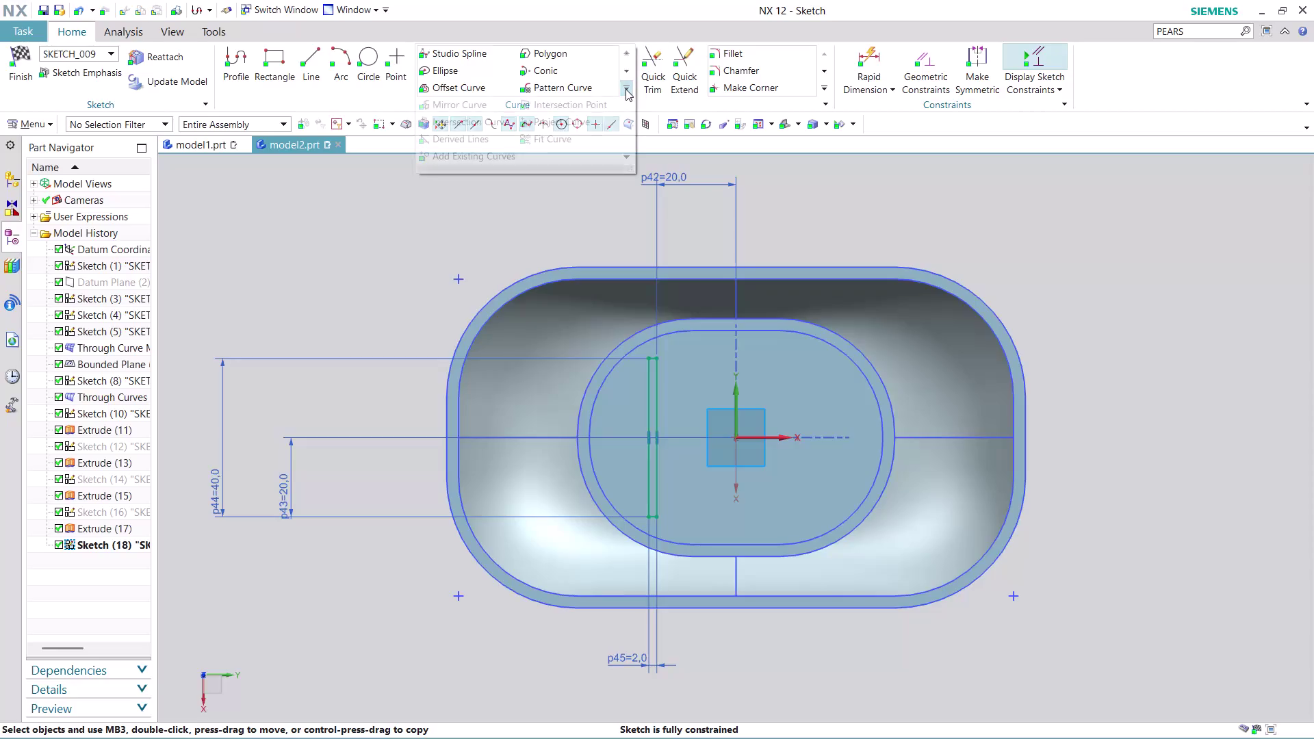
Start a curve pattern with the Linear layout.
click(560, 84)
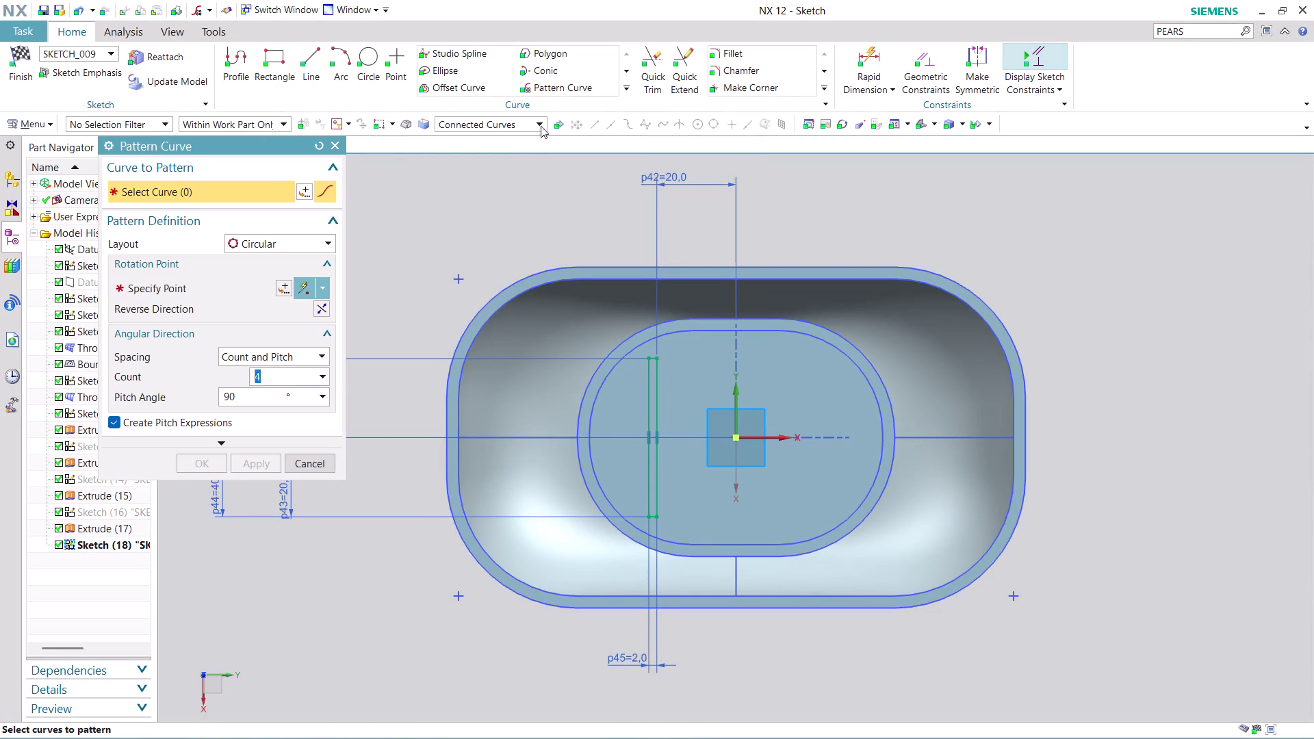
click(328, 241)
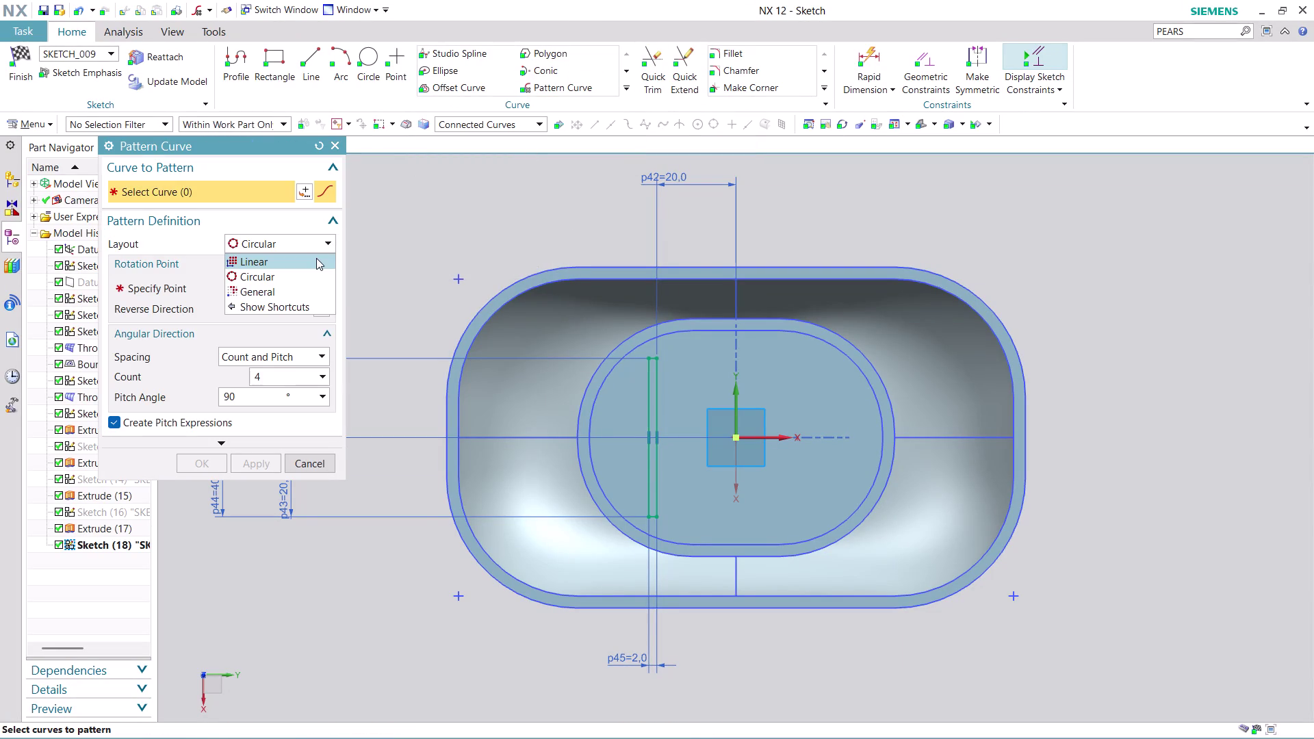
click(316, 259)
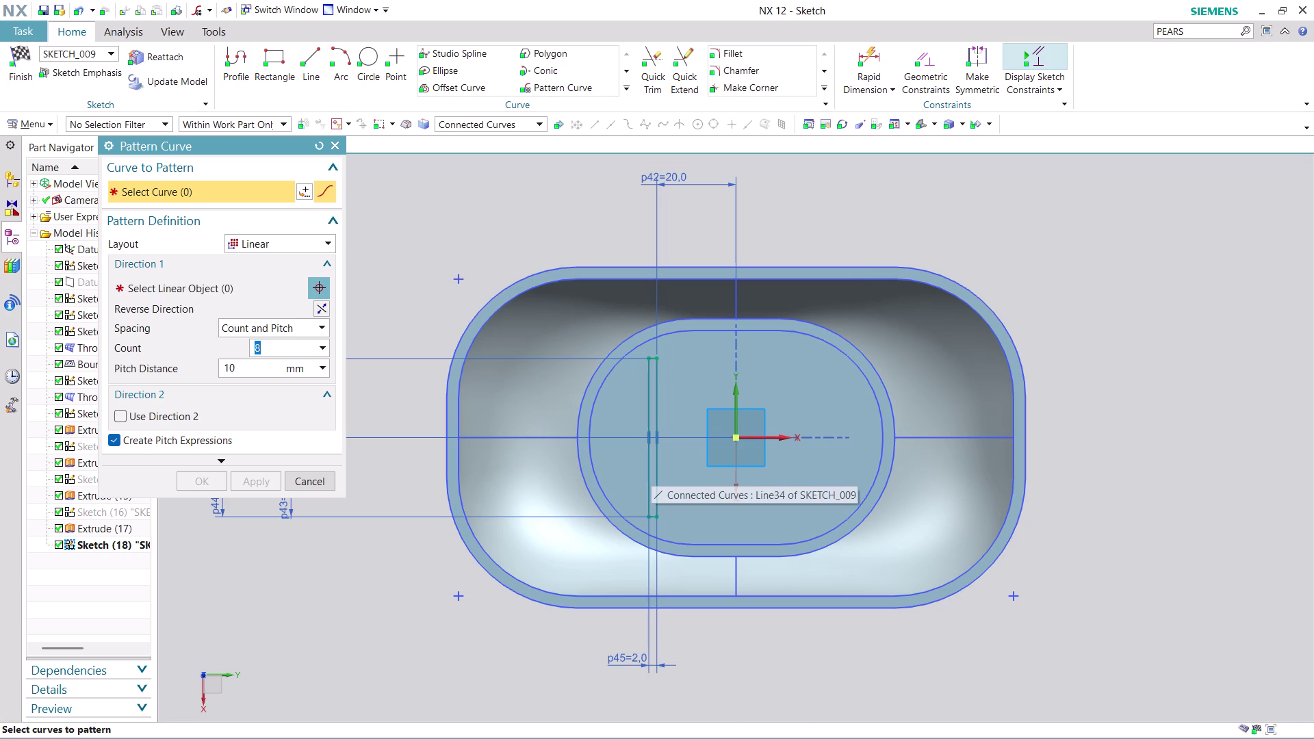
scroll(up, 3)
scroll(up, 3)
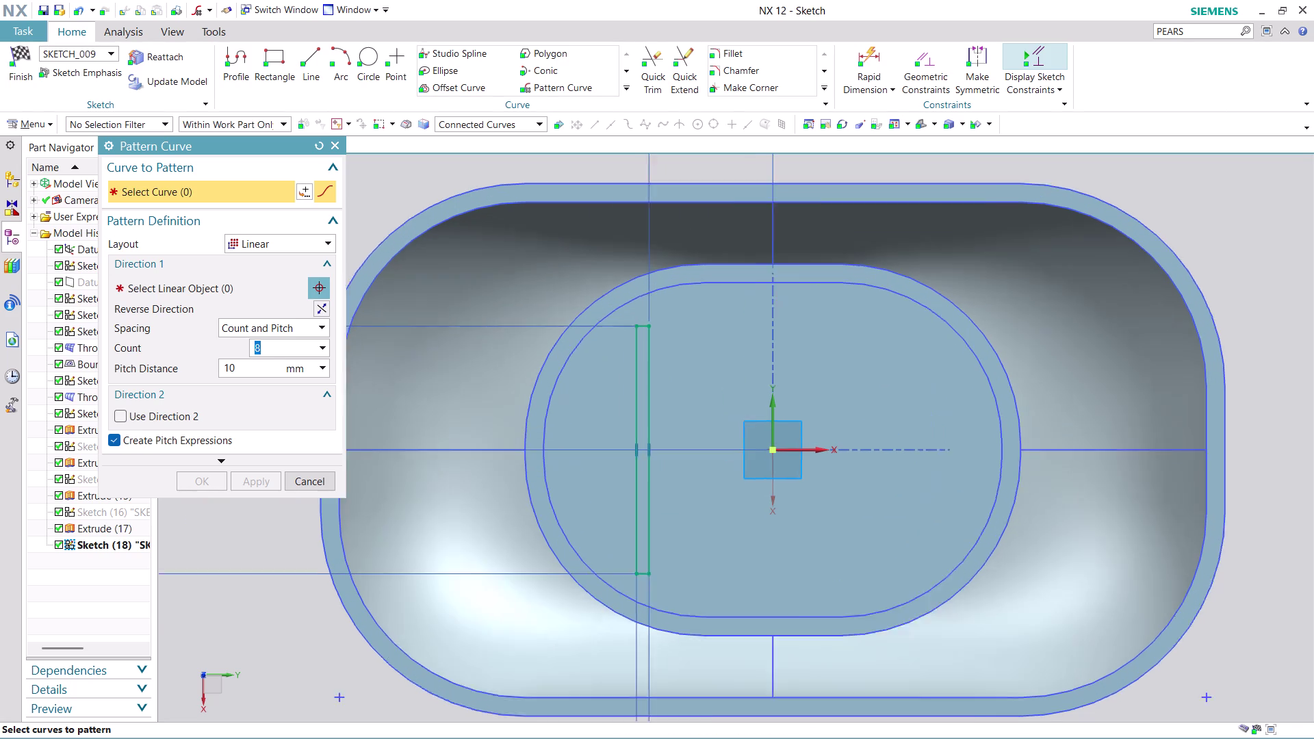
scroll(up, 3)
Select the slot outline and set count 4 with a 5 mm pitch distance.
click(621, 412)
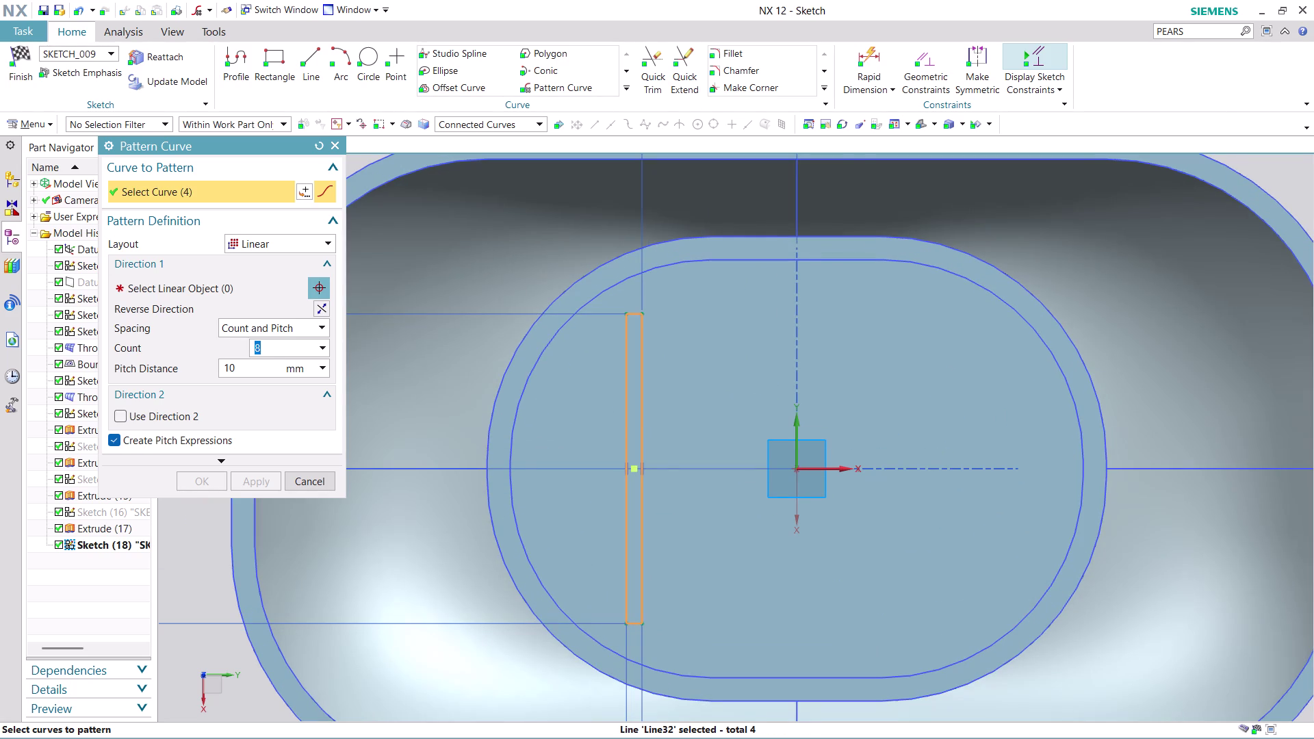
scroll(down, 3)
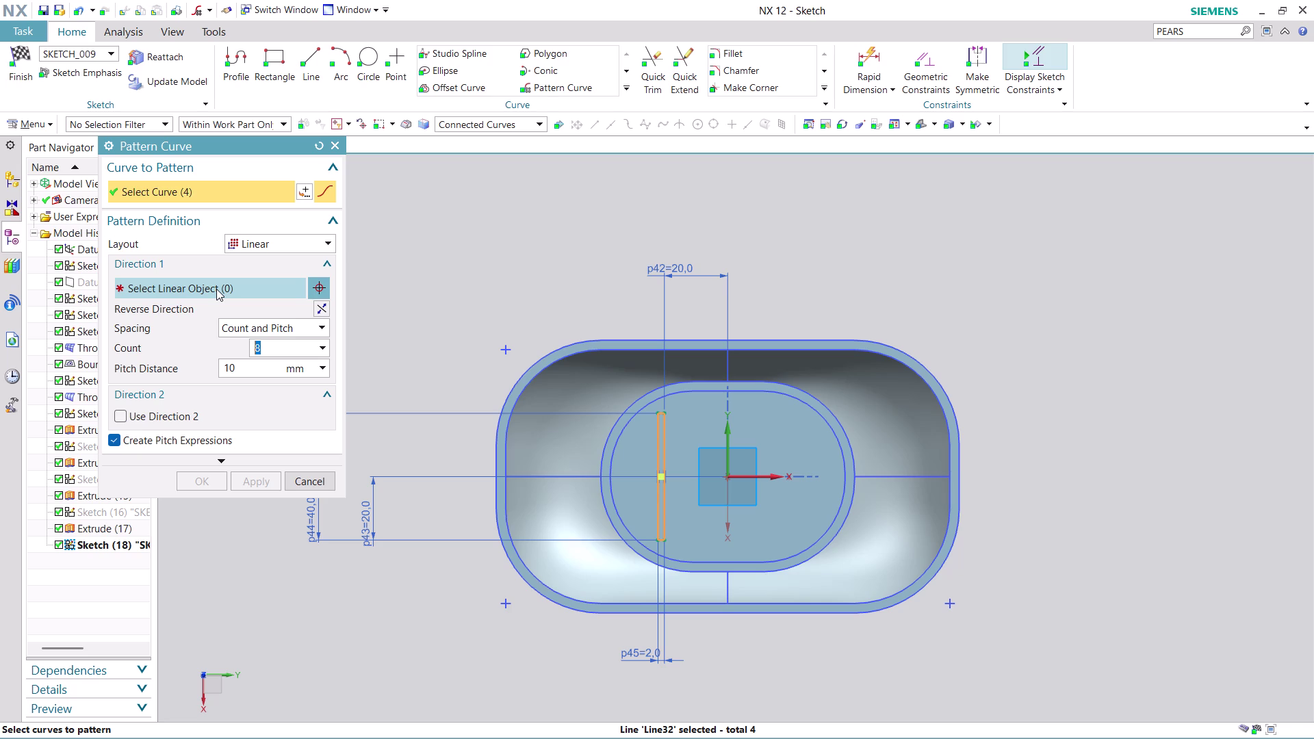
key(4)
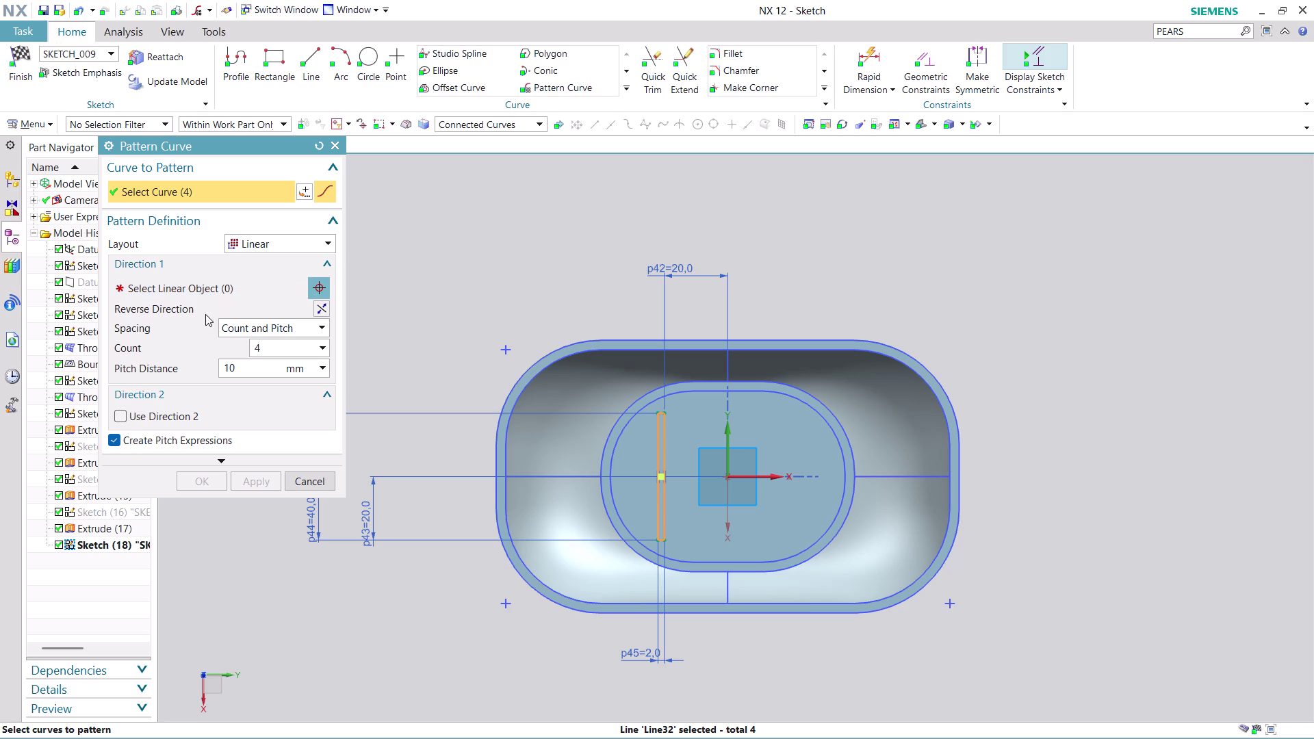
double_click(239, 369)
key(5)
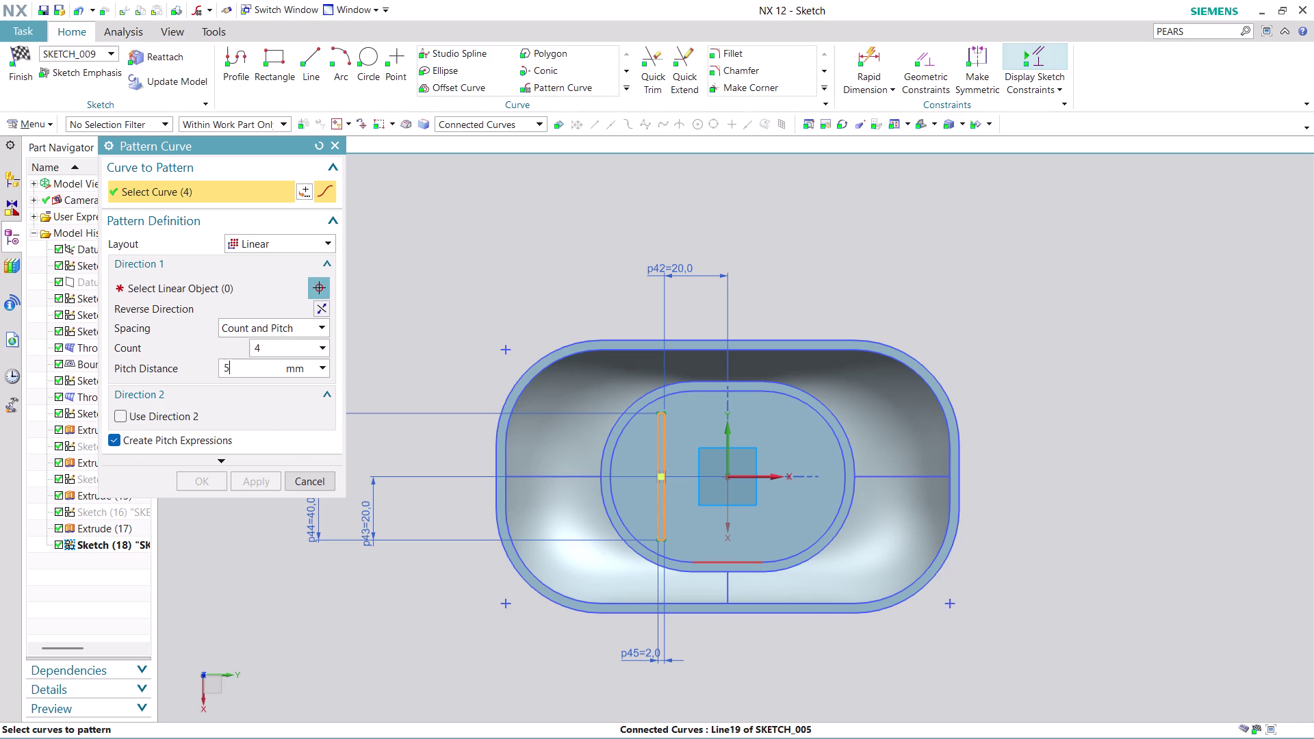
click(245, 290)
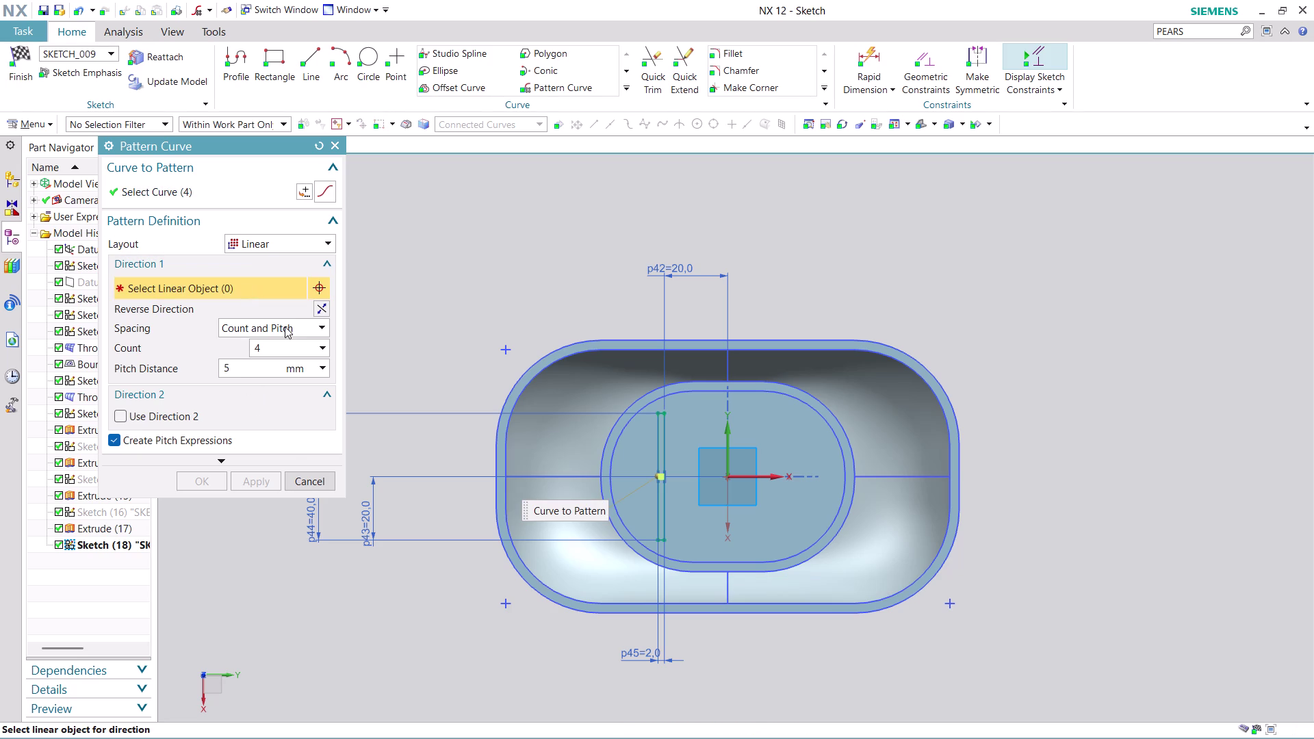
Set the reversed bottom edge as direction, with 5 copies at 10 mm pitch.
click(718, 603)
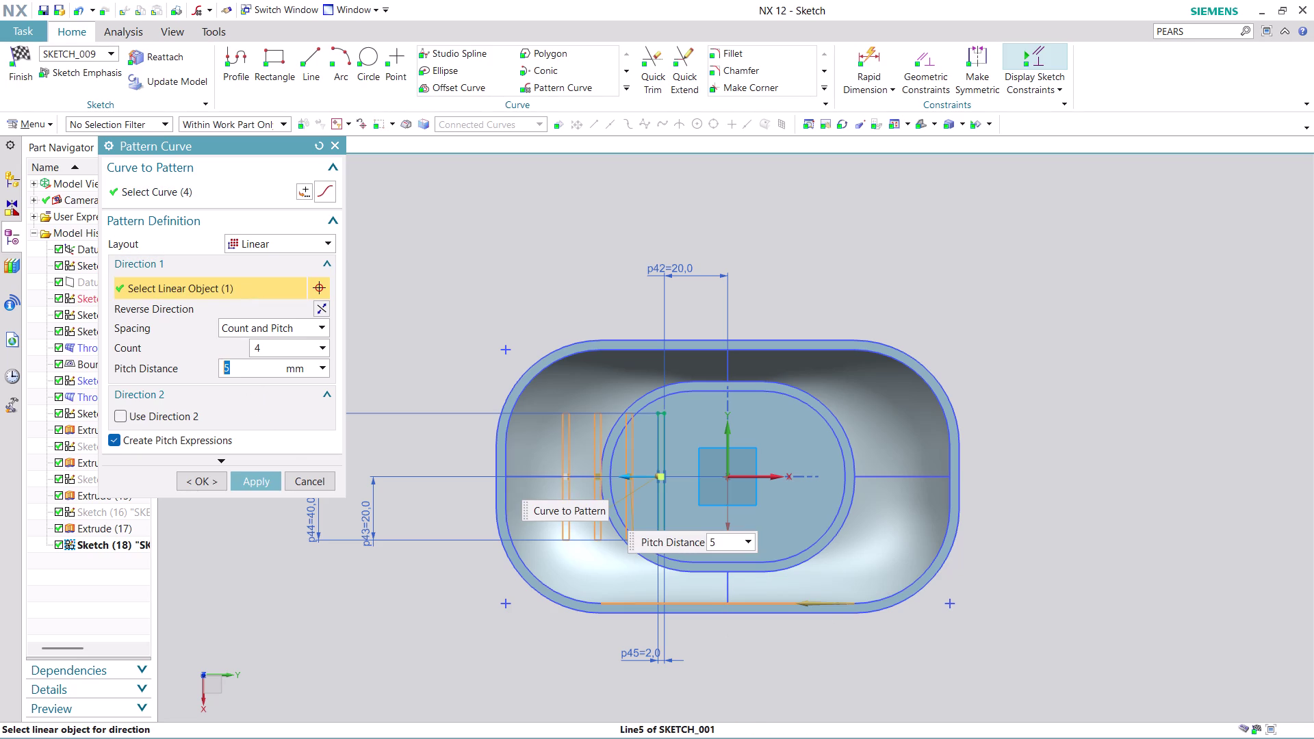
click(324, 308)
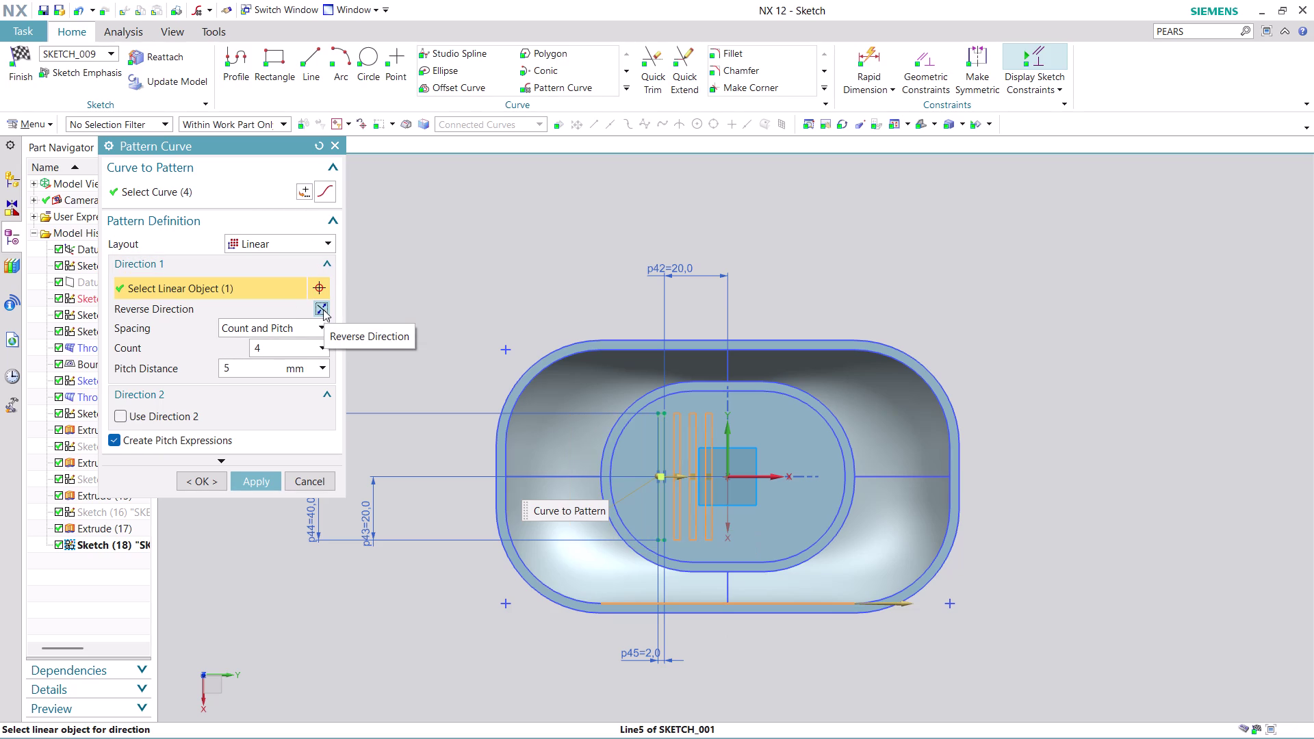
double_click(289, 347)
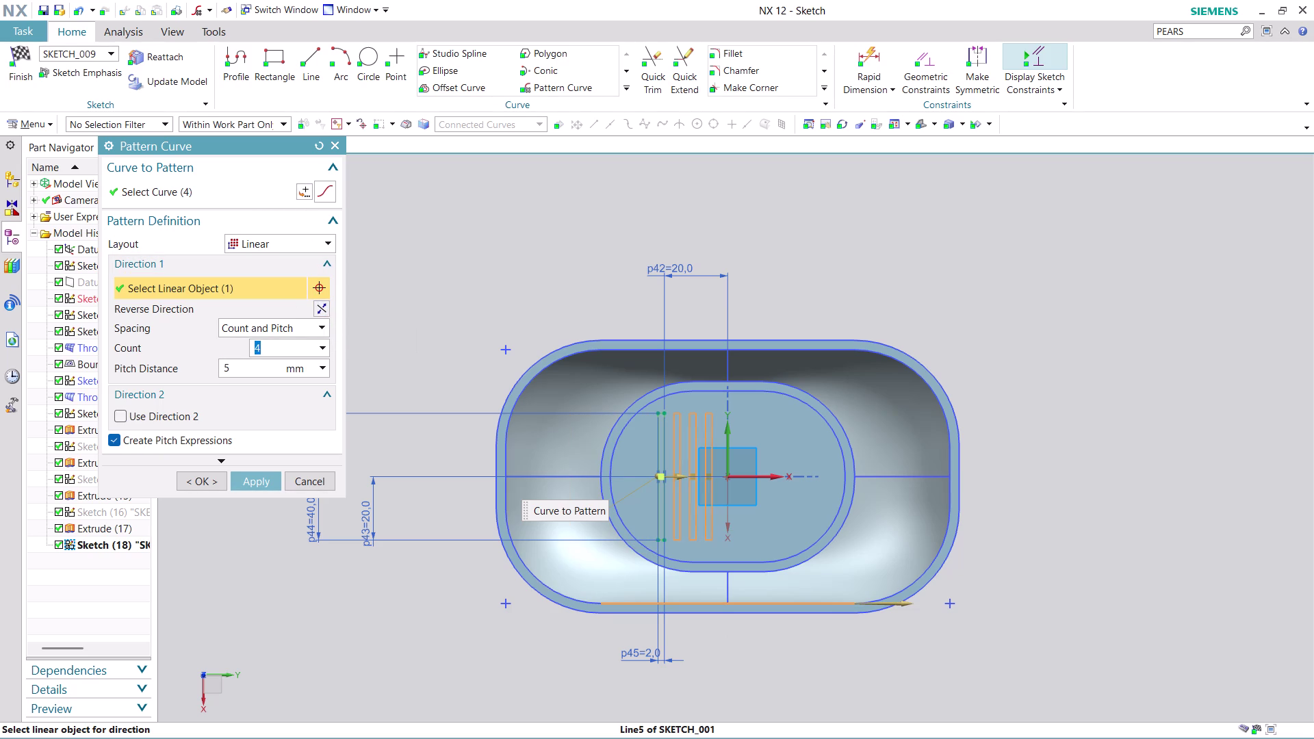
key(5)
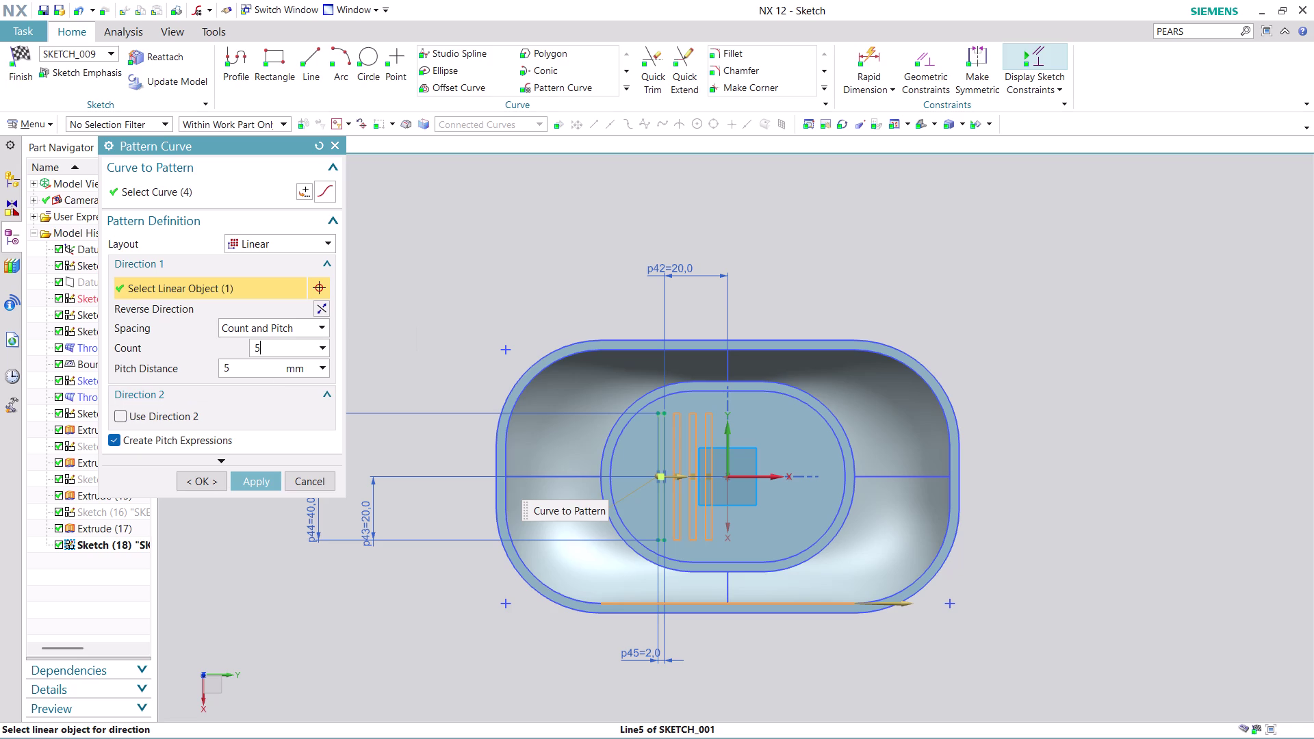
double_click(261, 366)
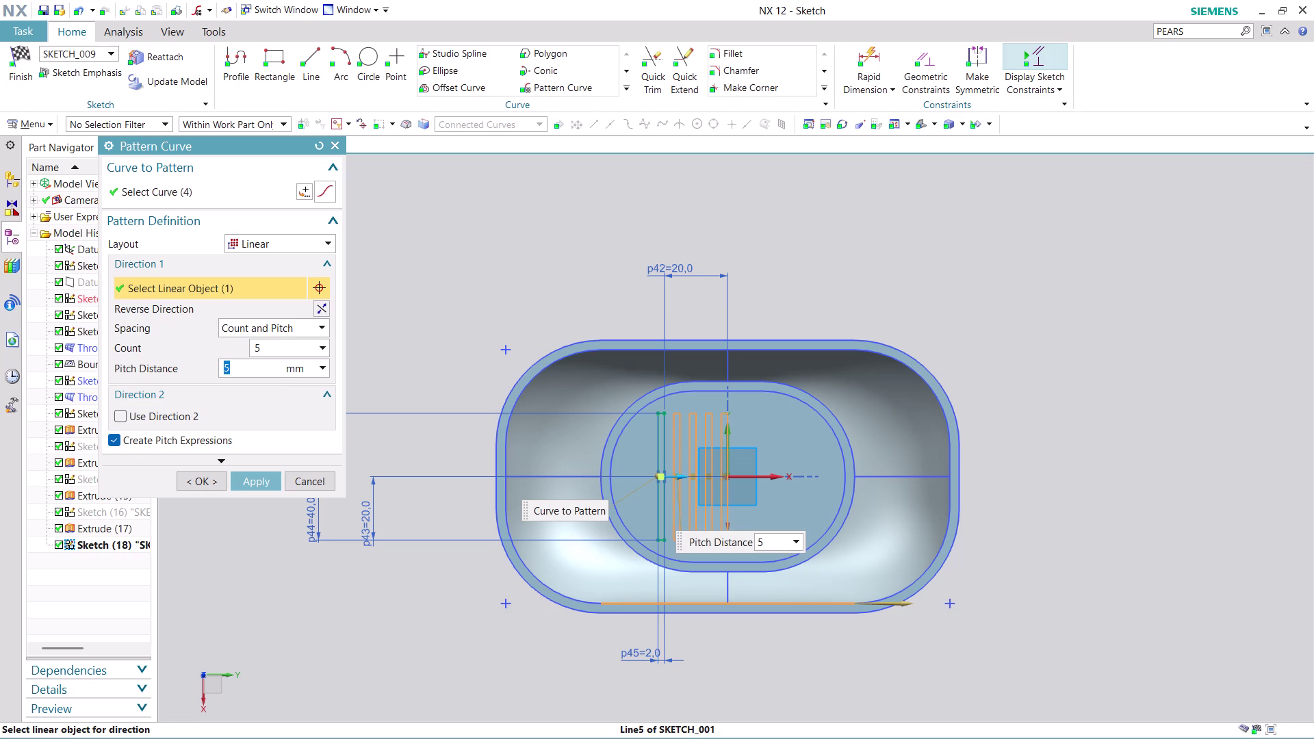
text(10)
click(412, 356)
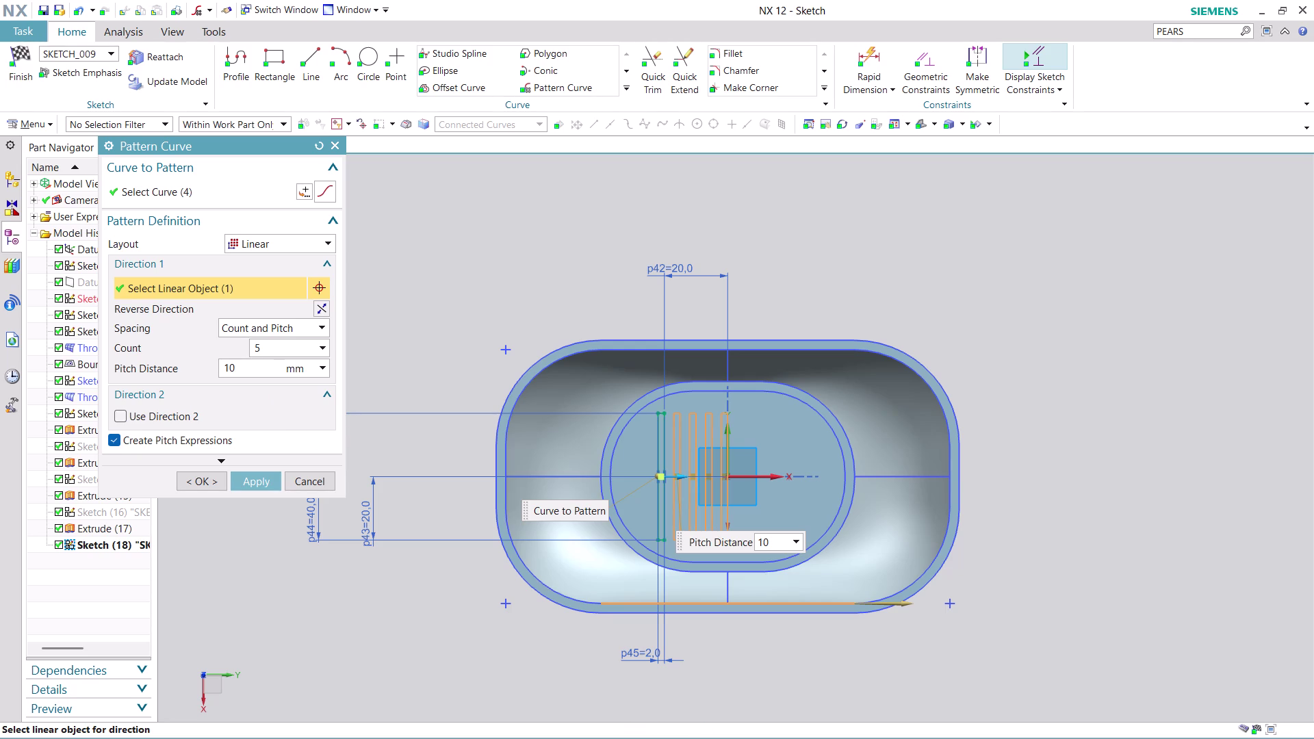
Clear the direction line and change the pitch distance to 15 mm.
click(441, 338)
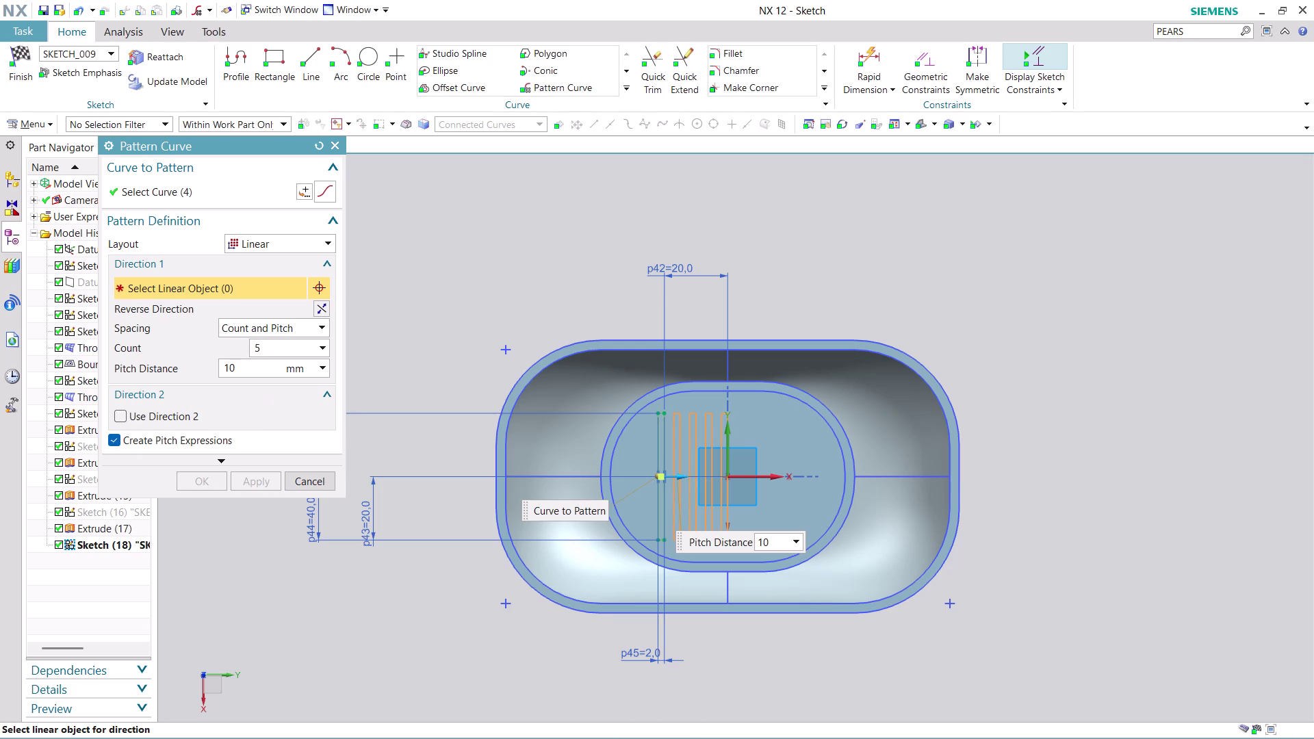
scroll(up, 3)
scroll(up, 3)
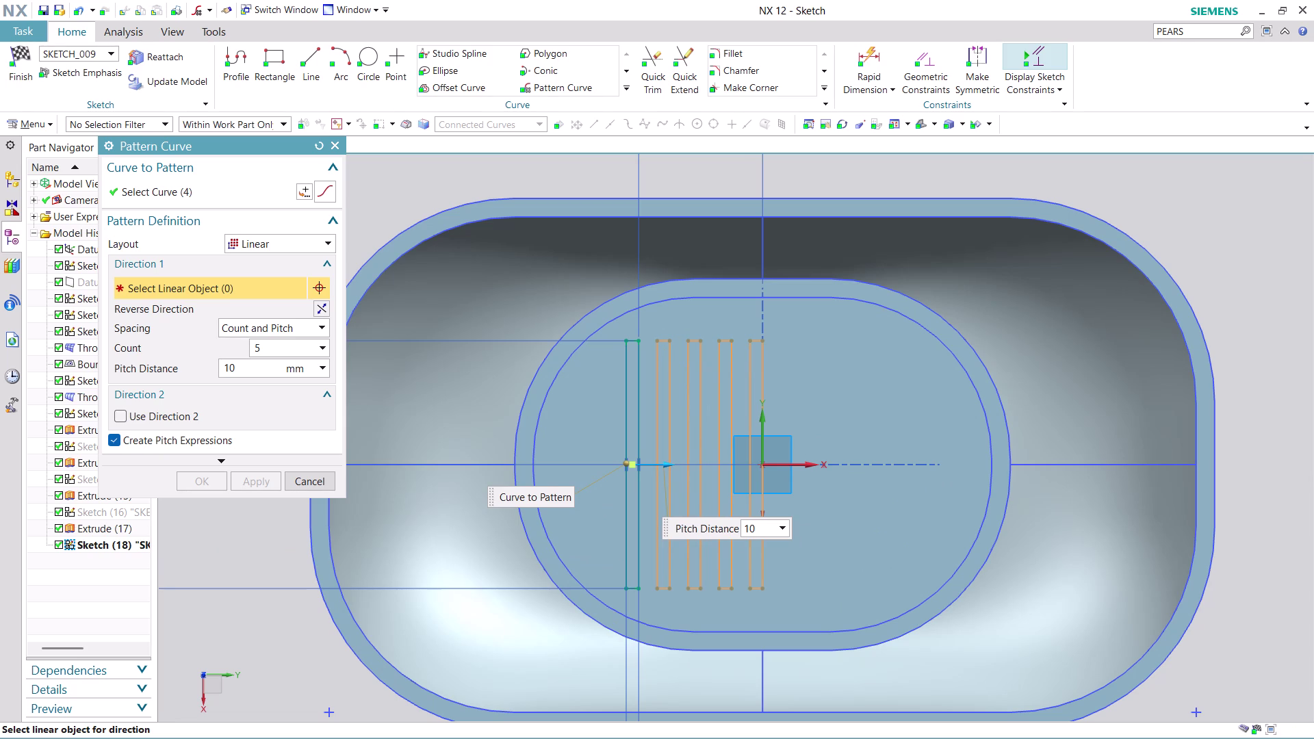
double_click(246, 365)
text(1)
text(5)
click(390, 209)
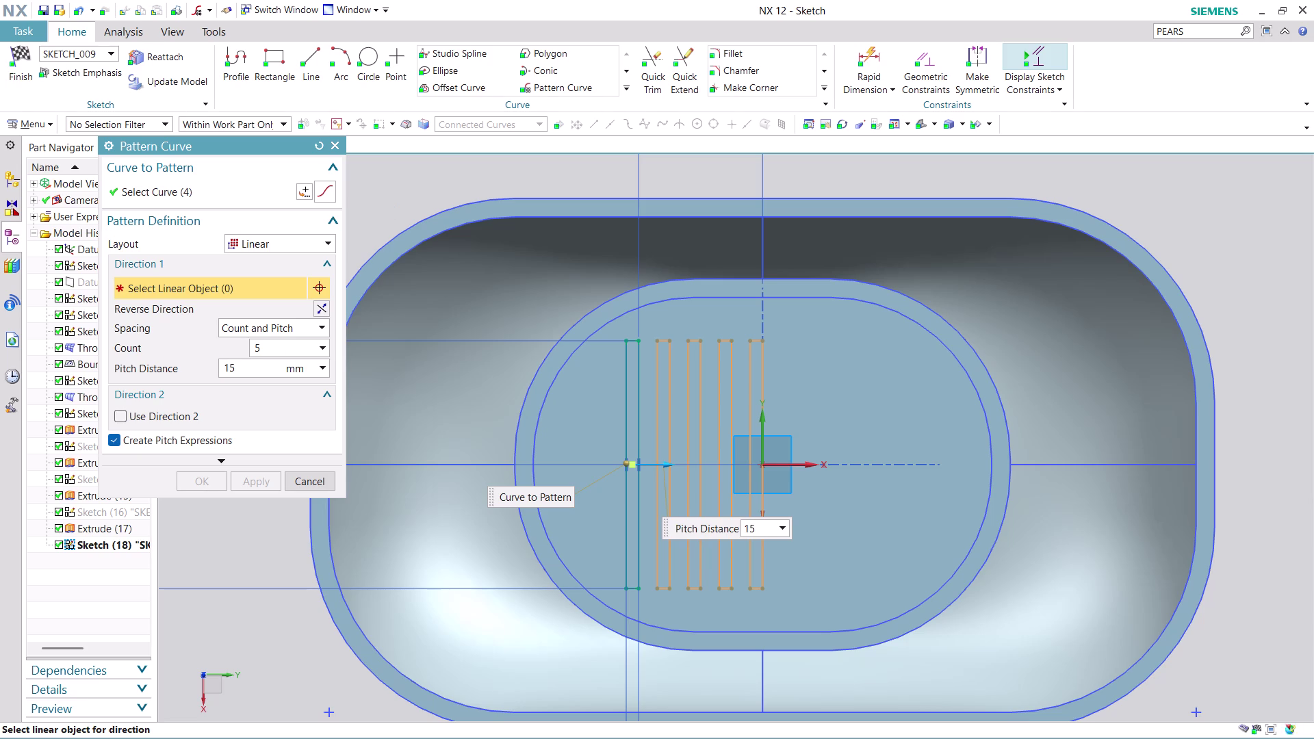
click(390, 208)
click(391, 208)
scroll(down, 3)
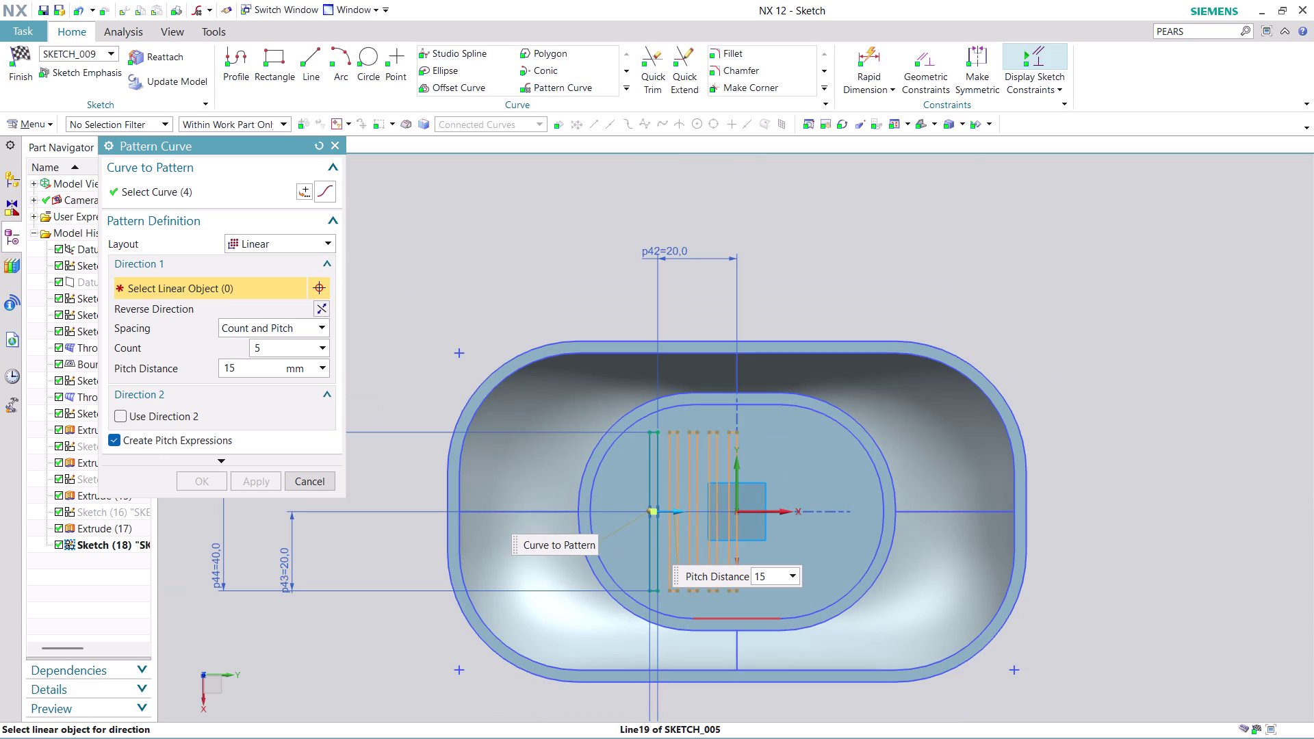
click(721, 618)
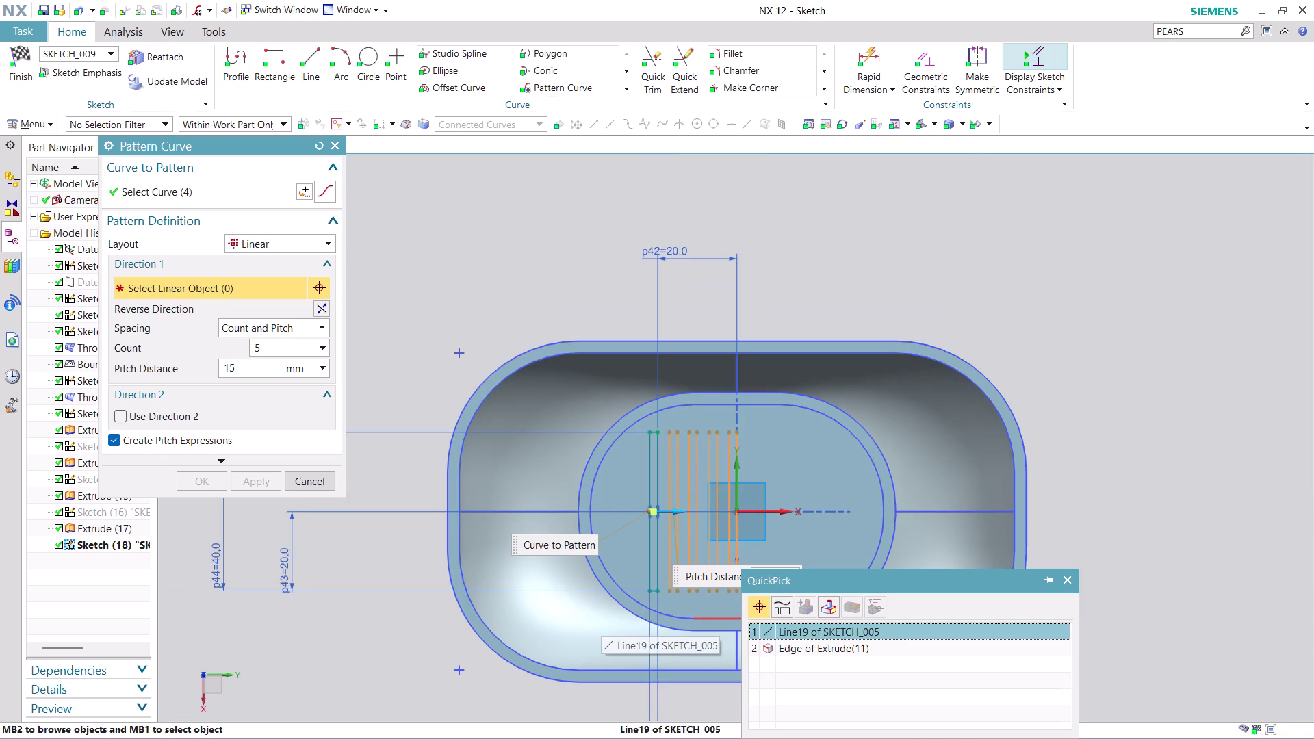
Apply the pattern along reversed Line19 with a 10 mm pitch distance.
click(804, 629)
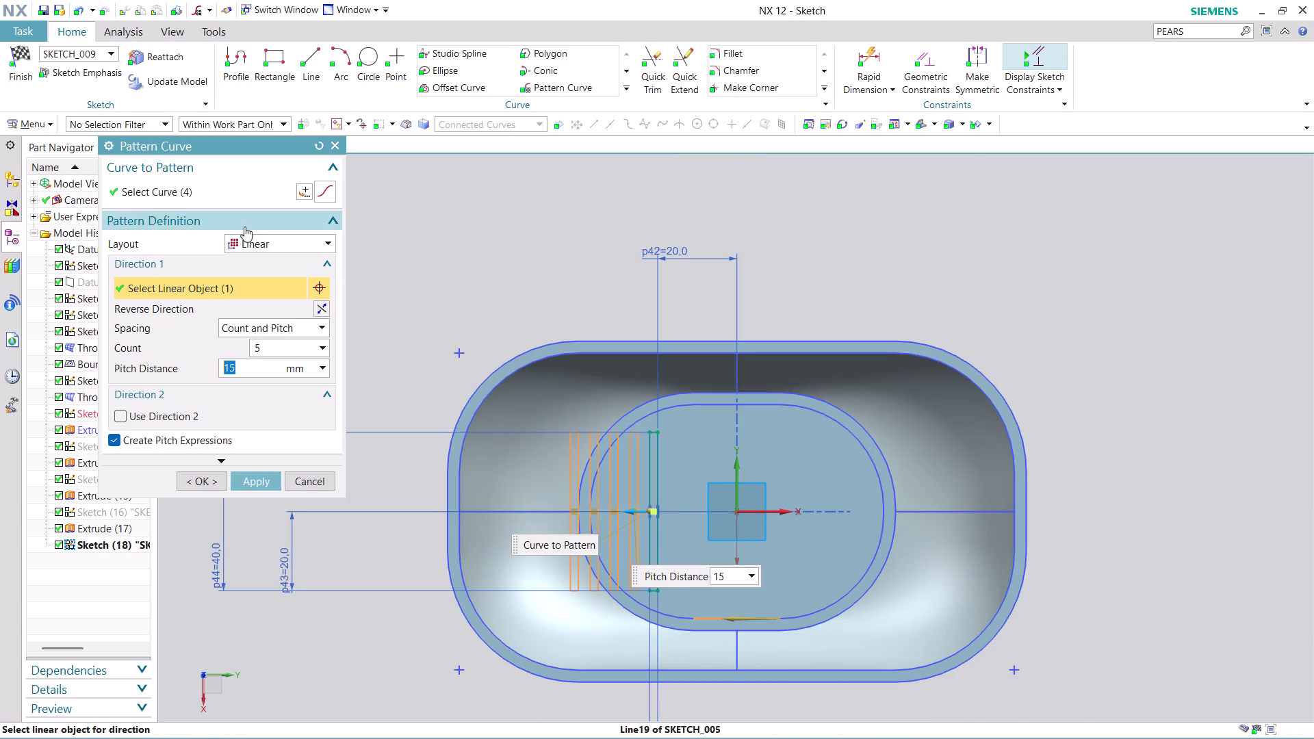
click(320, 303)
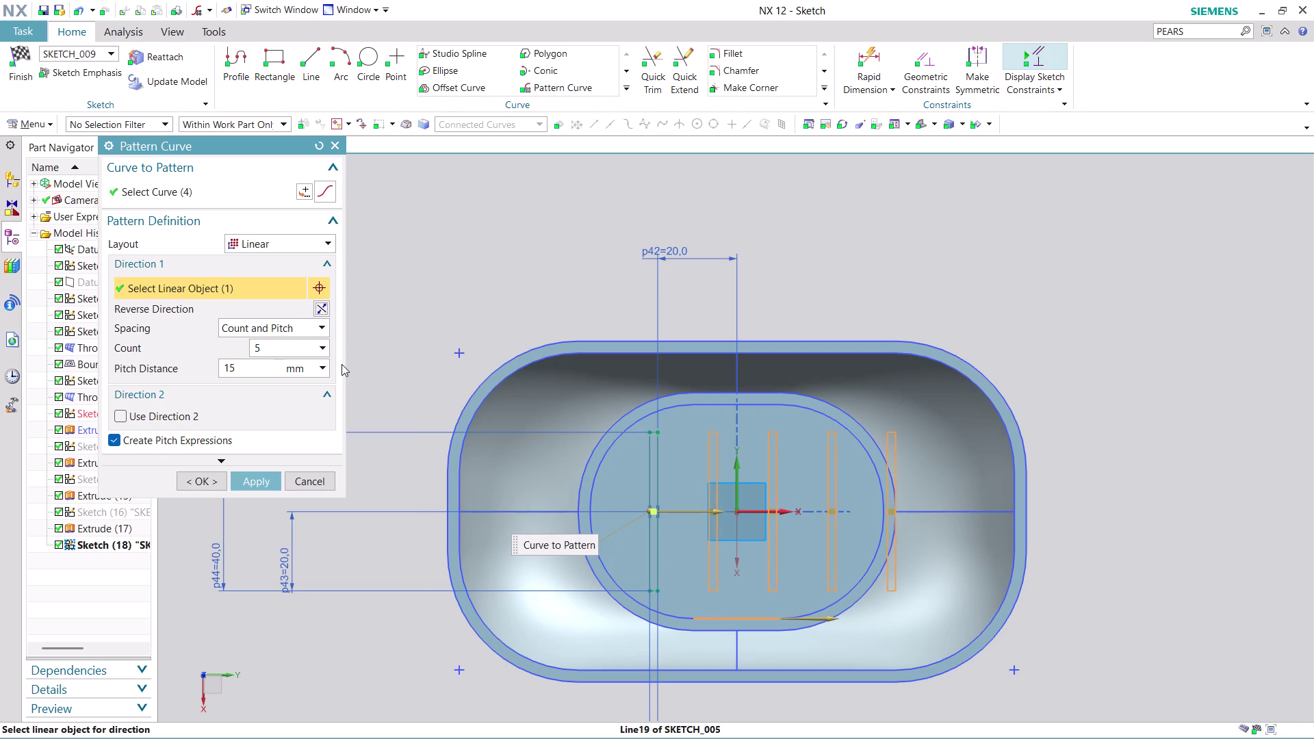
double_click(253, 367)
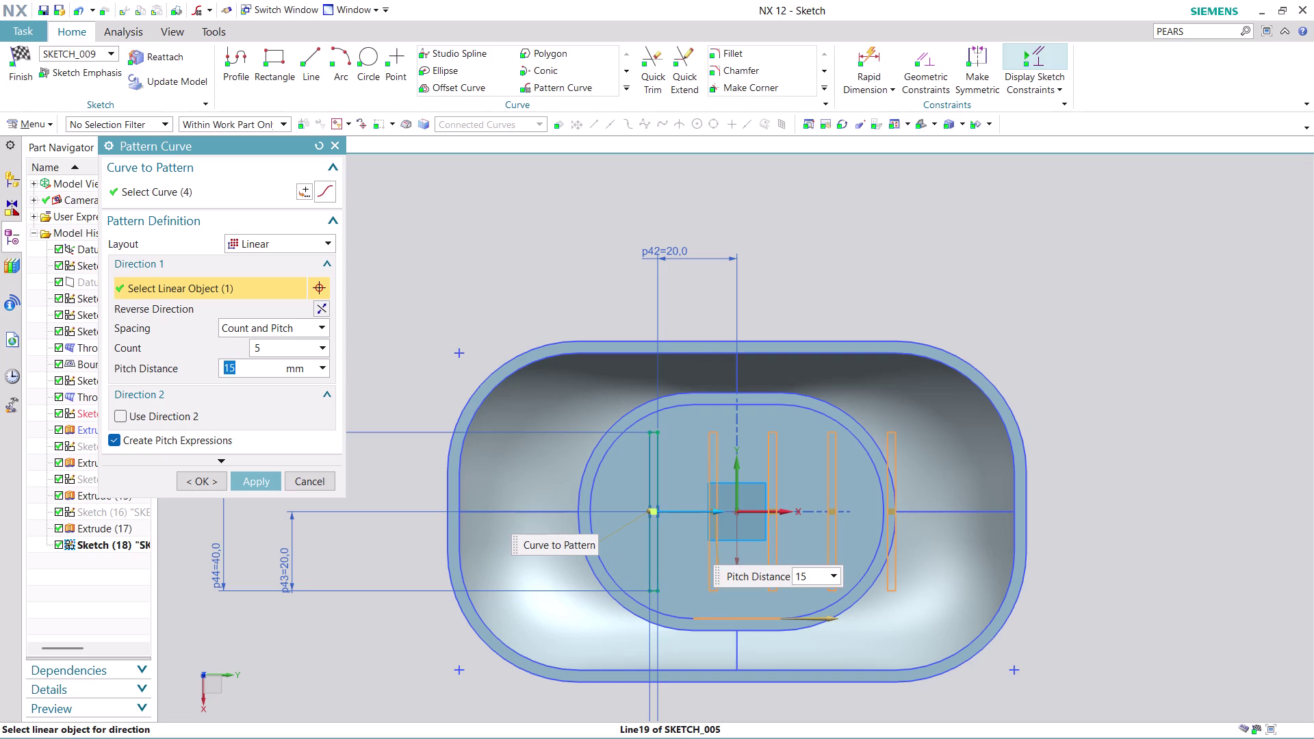
text(10)
click(261, 473)
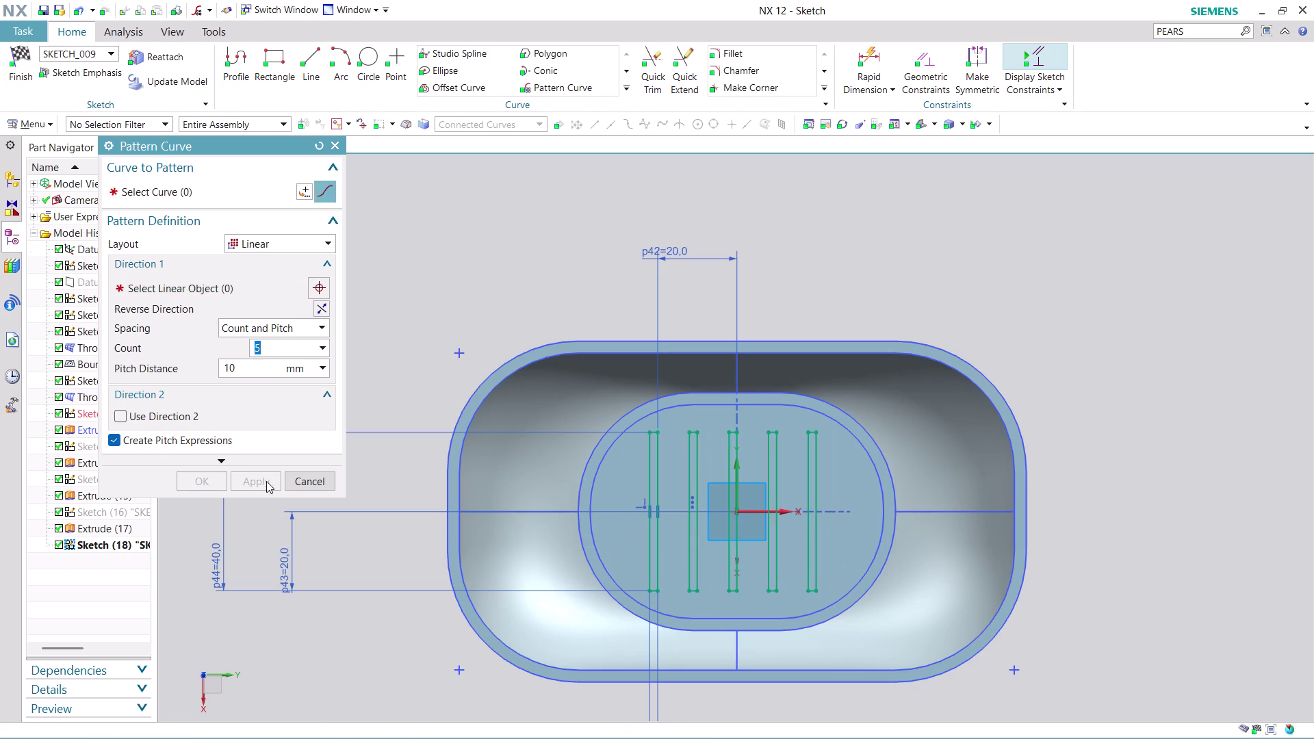
Close the Pattern Curve dialog and finish the sketch.
scroll(down, 3)
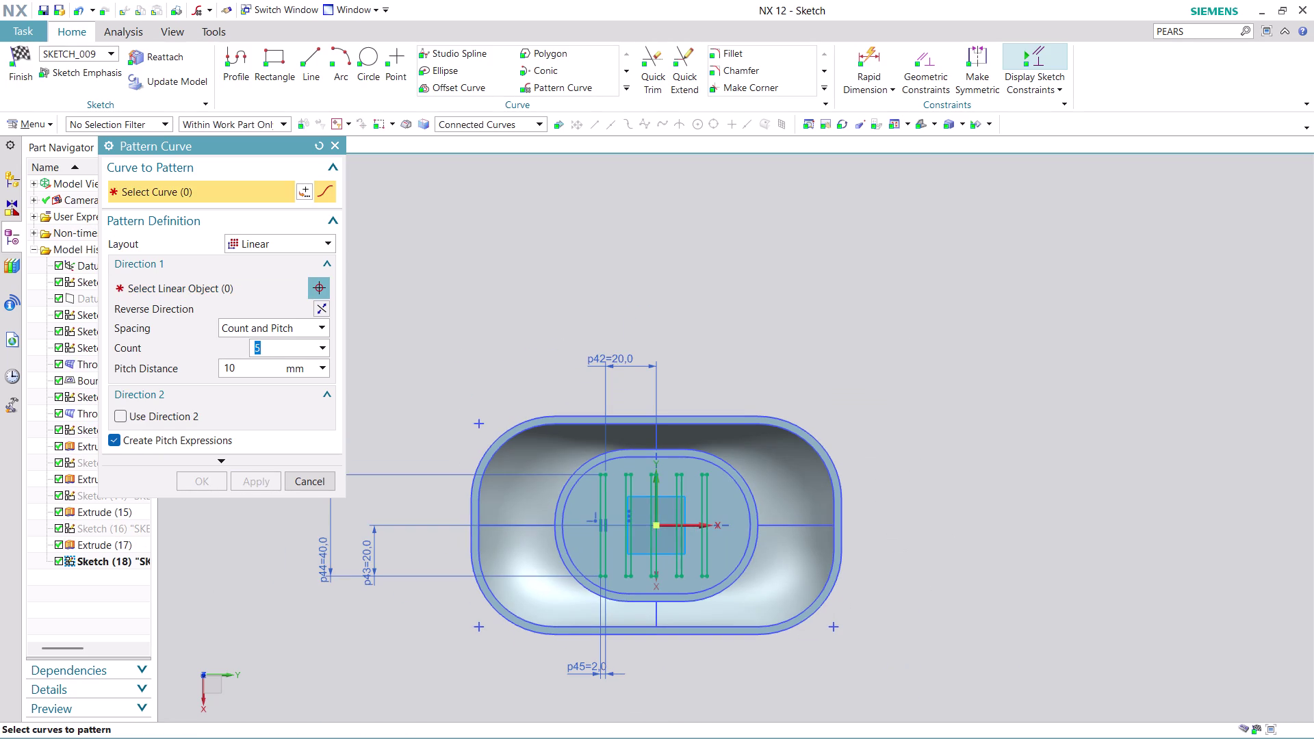
scroll(down, 3)
scroll(up, 3)
click(315, 479)
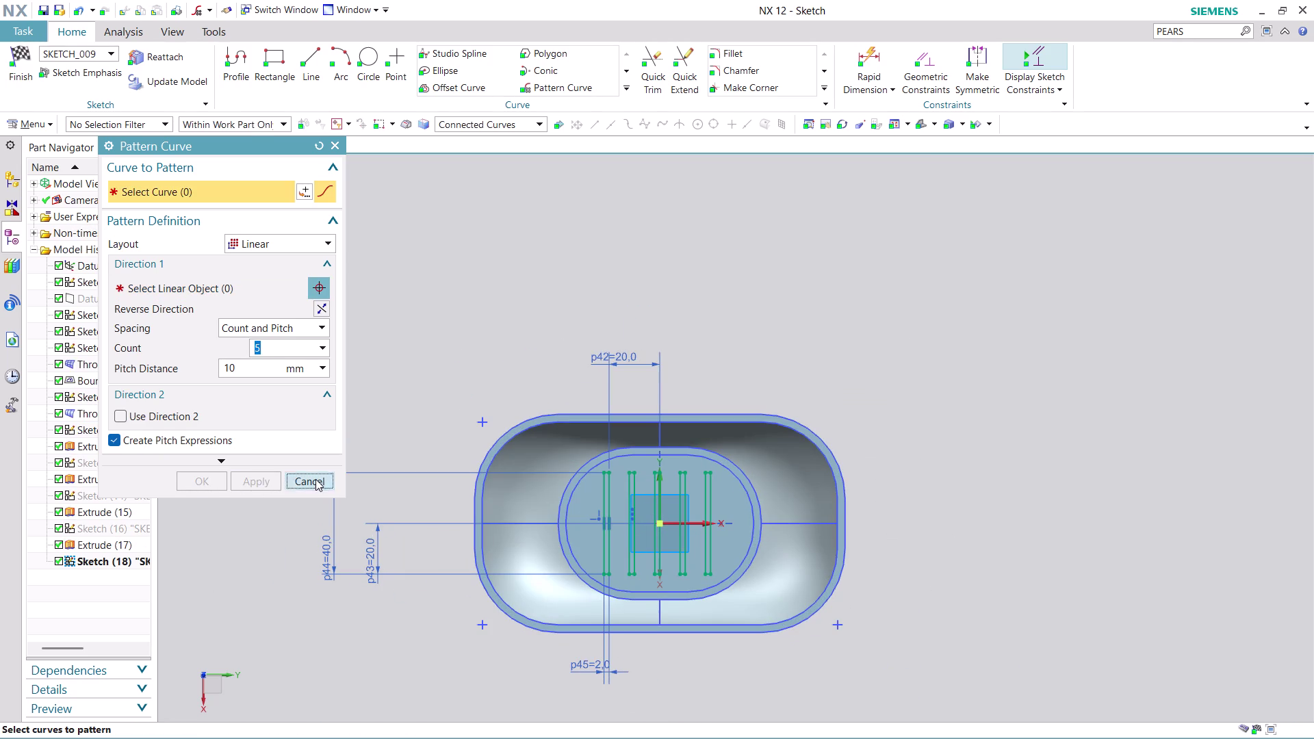
click(10, 76)
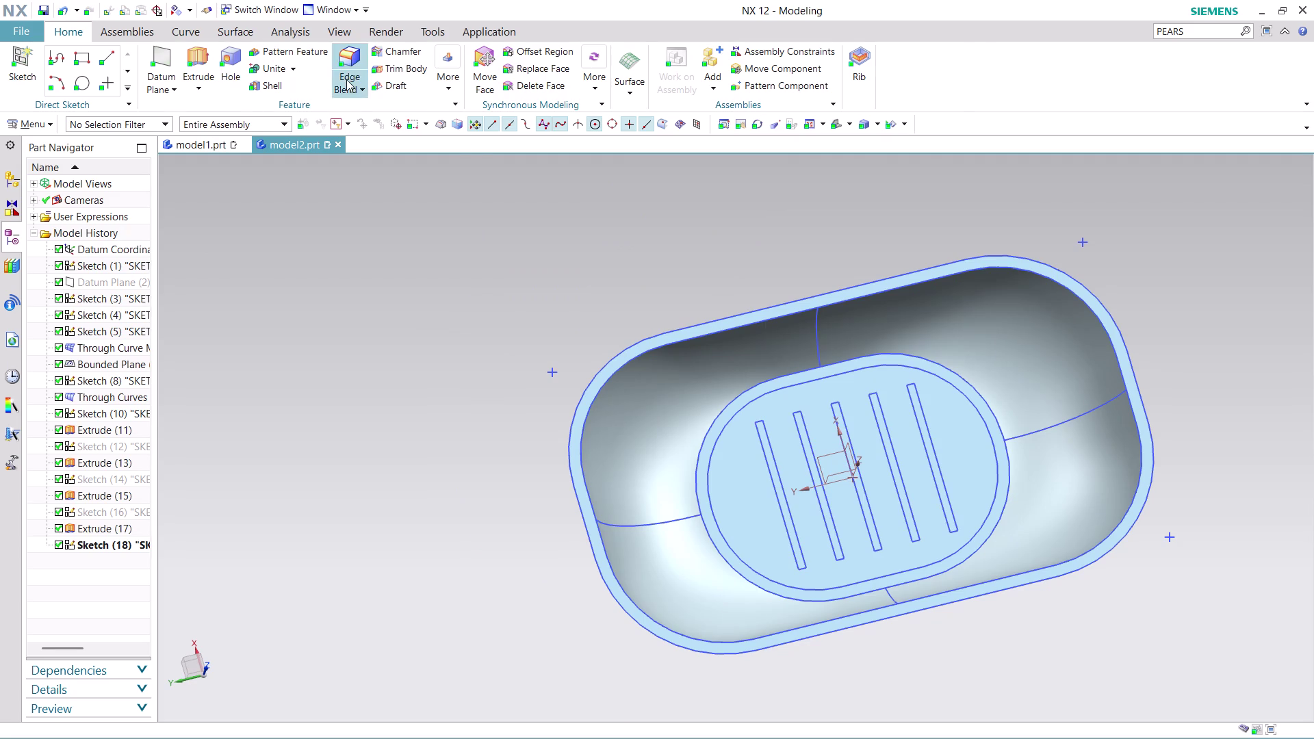
Start an extrude and pick the first slot sketch curve on the dish floor.
click(206, 57)
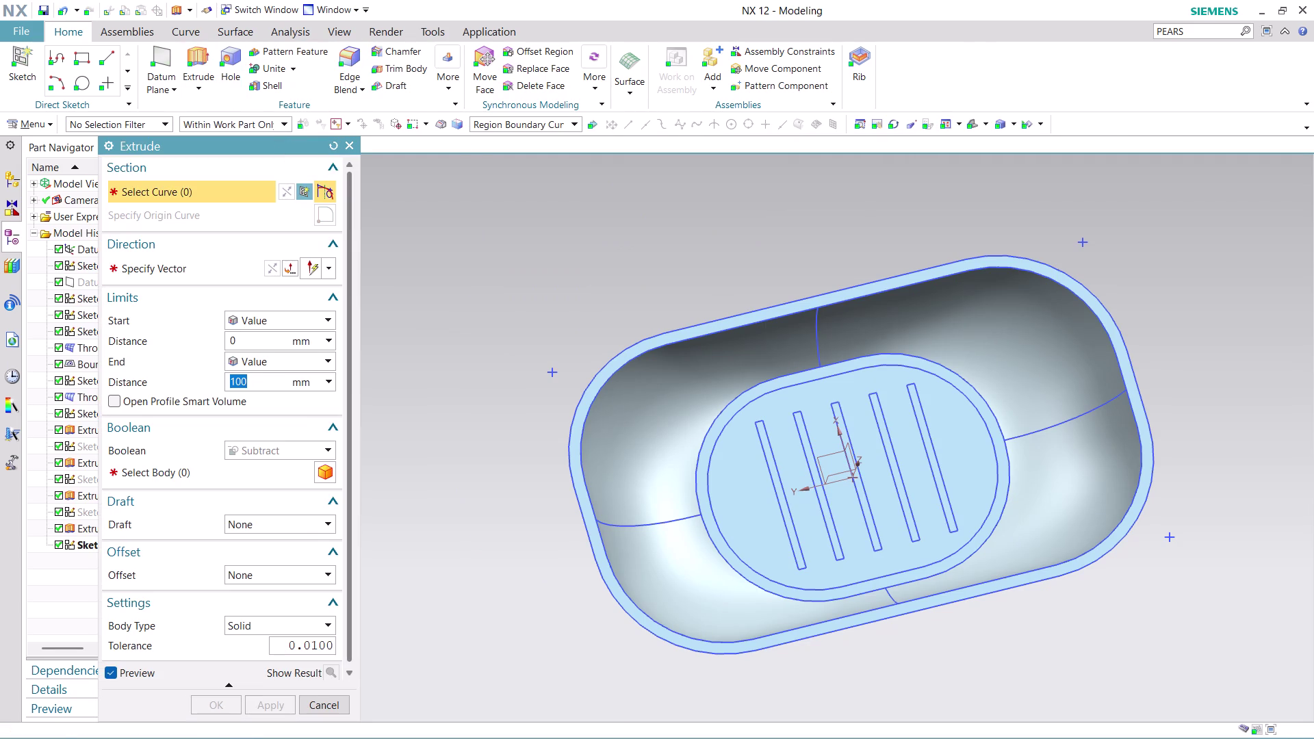
scroll(down, 3)
scroll(up, 3)
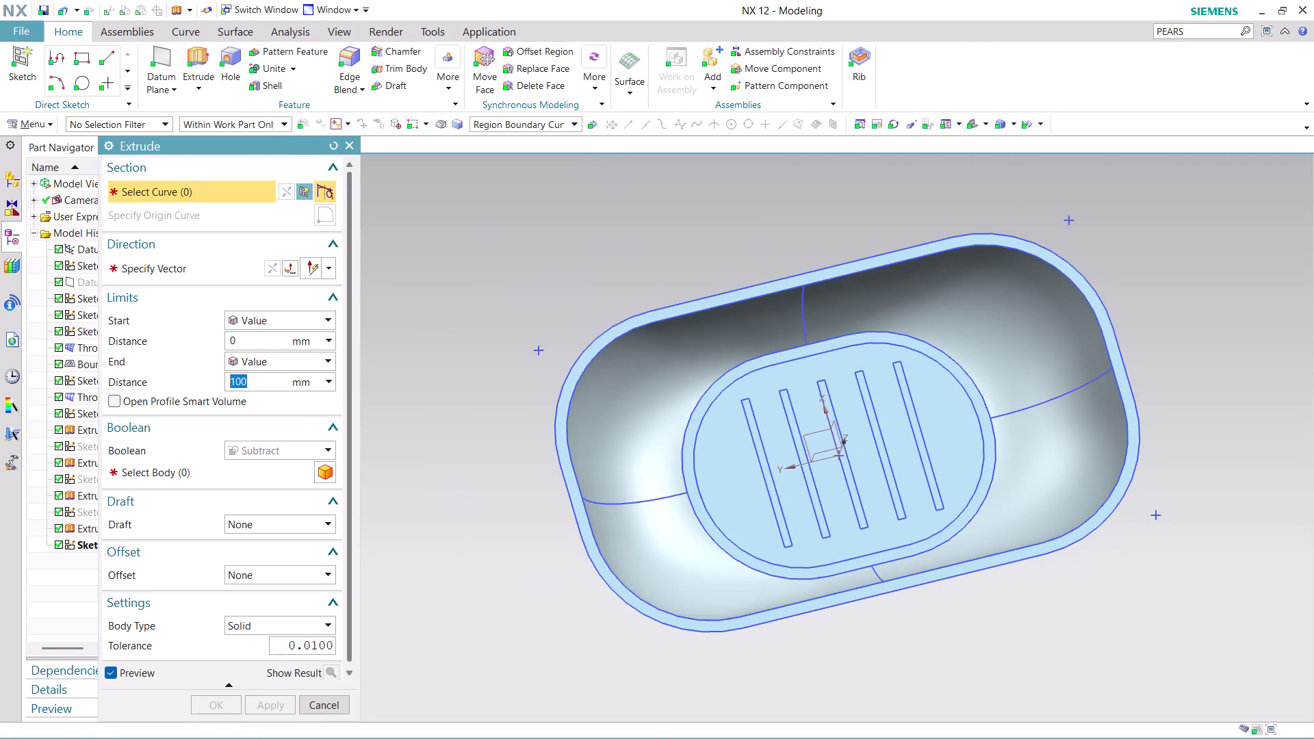
scroll(up, 3)
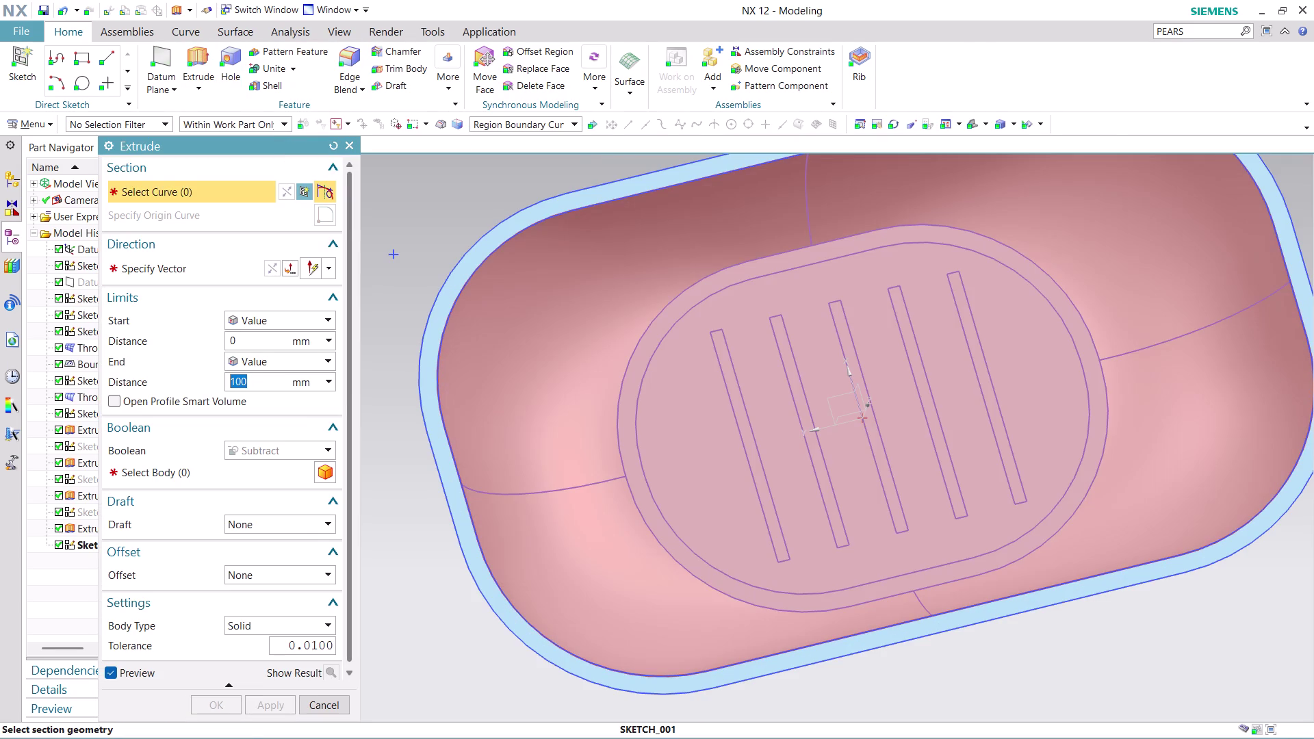
middle_drag(1018, 675, 1009, 639)
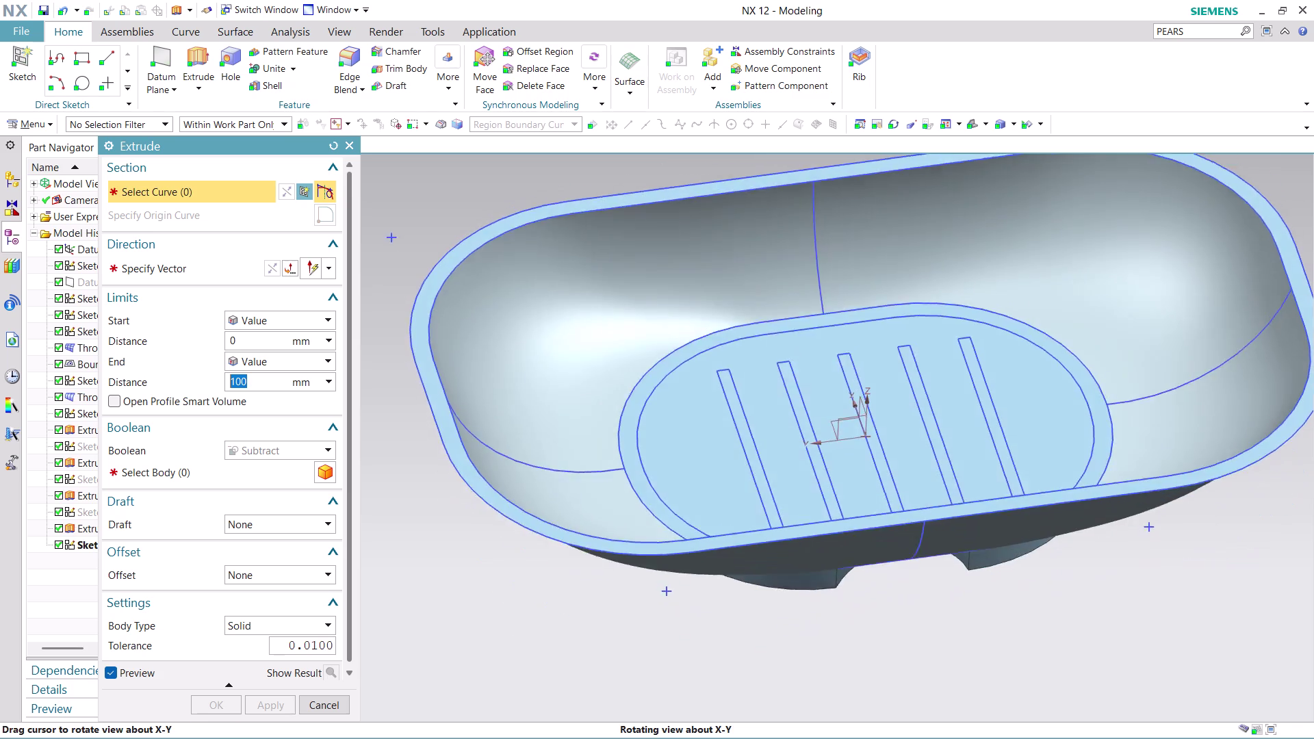
middle_drag(1010, 639, 985, 549)
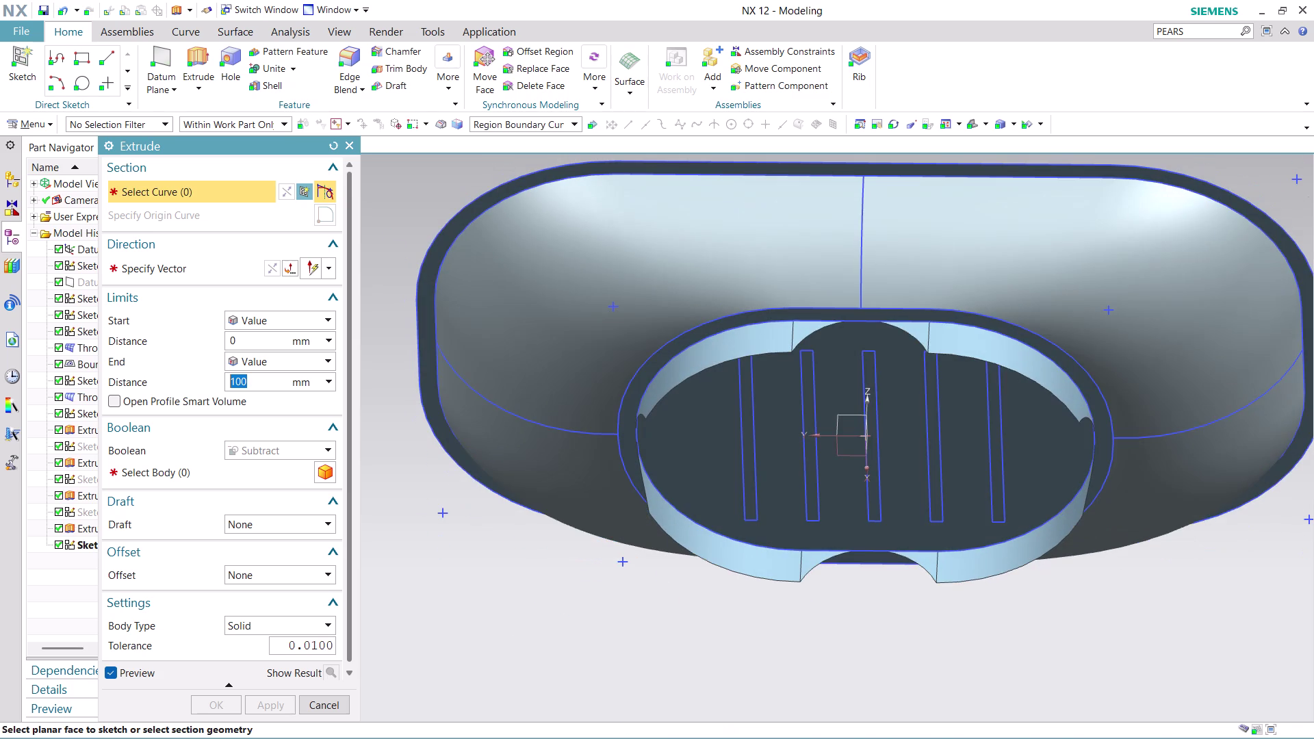
click(747, 448)
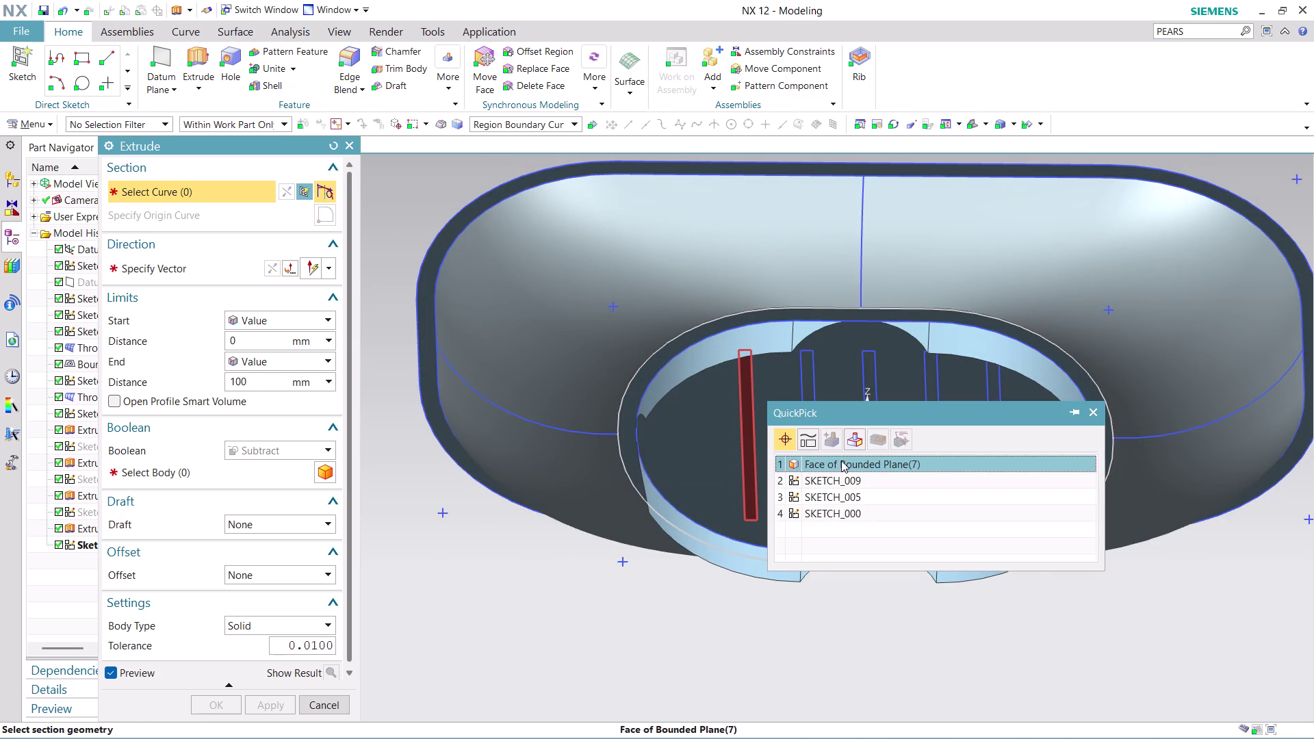
click(841, 460)
Add the other four slot outlines, target the dish body, and confirm the subtract cut.
scroll(down, 3)
scroll(down, 3)
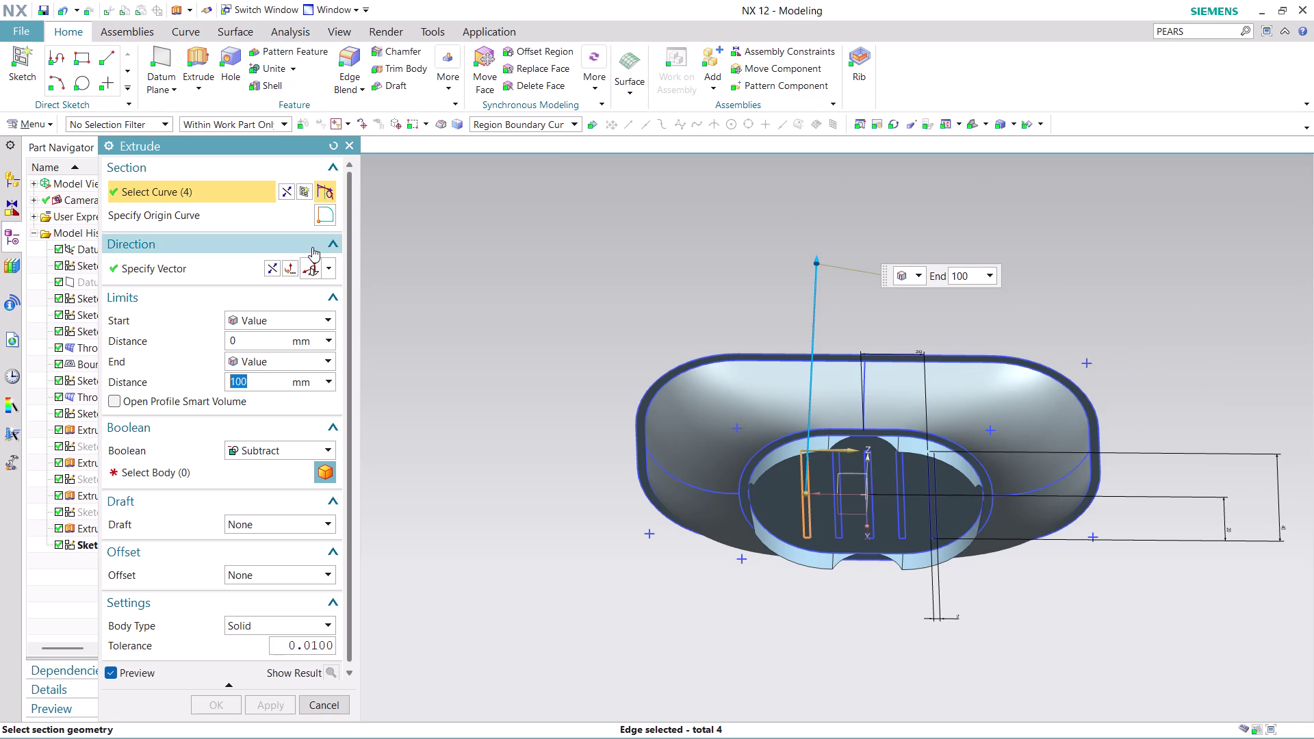
click(838, 521)
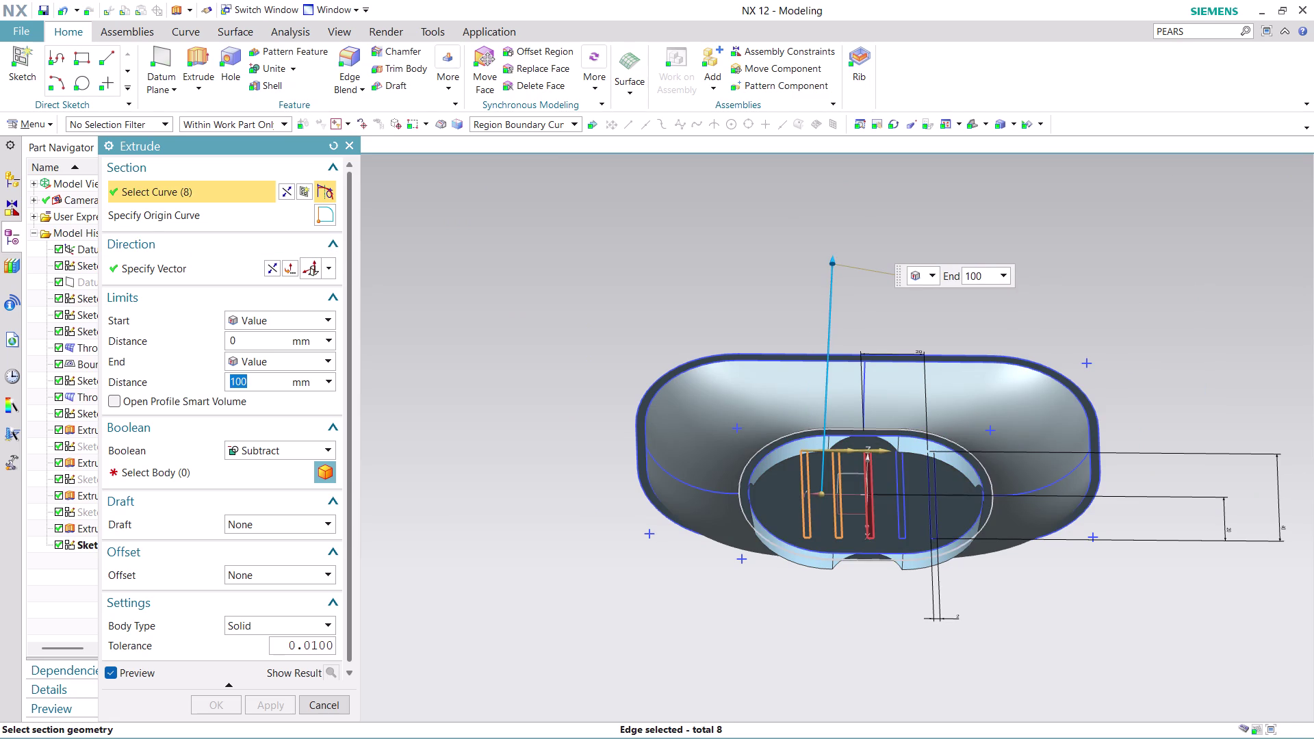
click(870, 526)
click(900, 524)
click(931, 520)
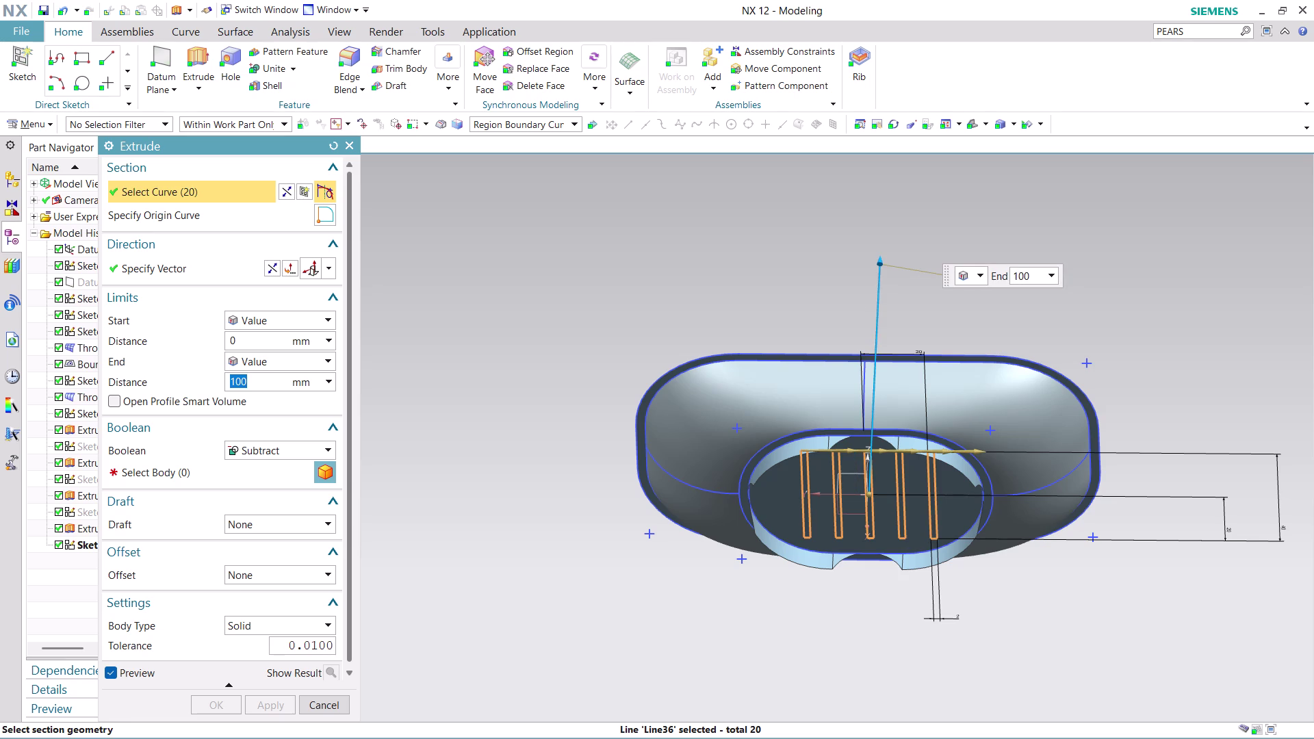
click(273, 476)
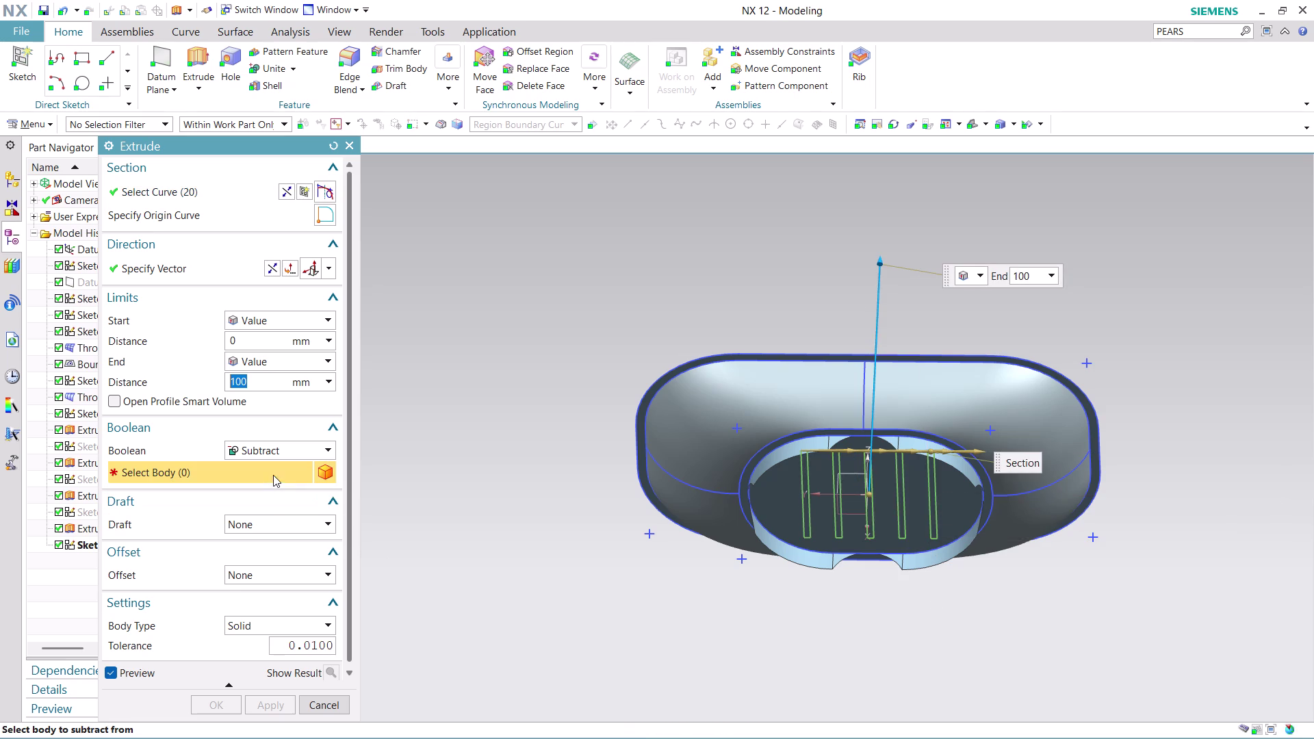
click(783, 515)
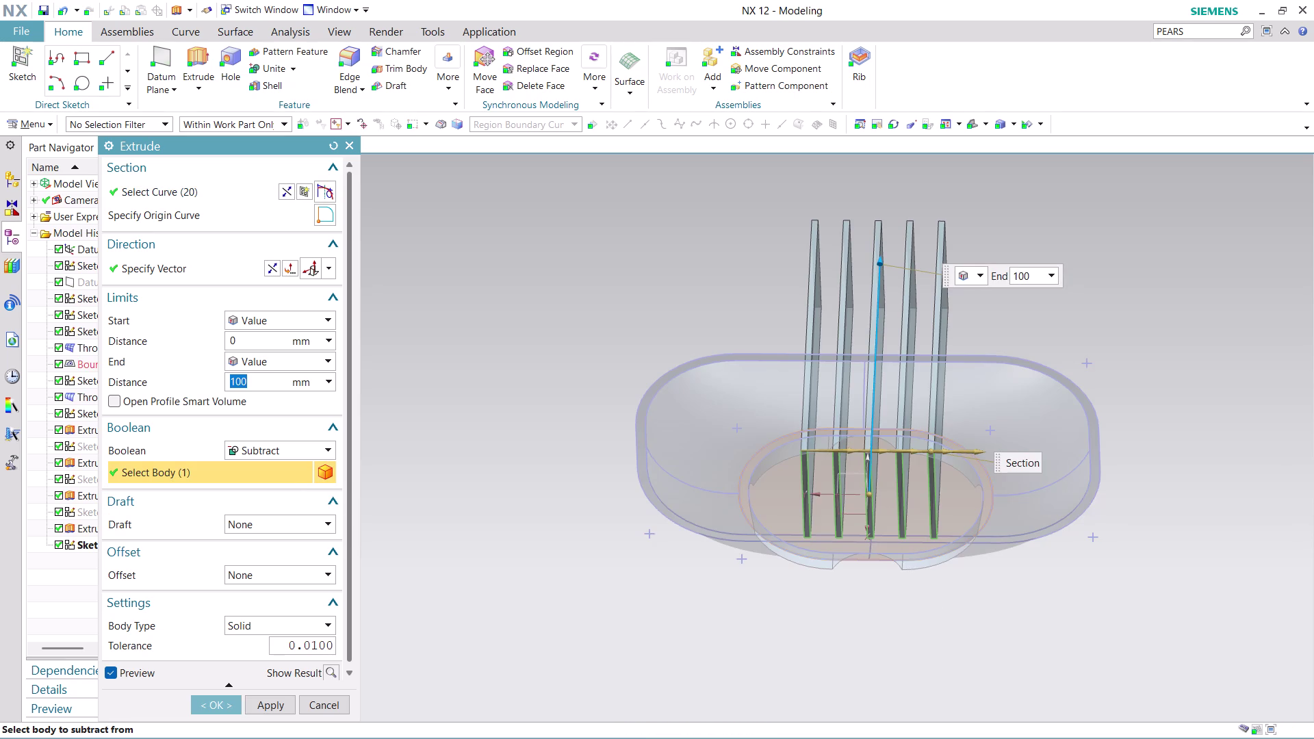
click(231, 702)
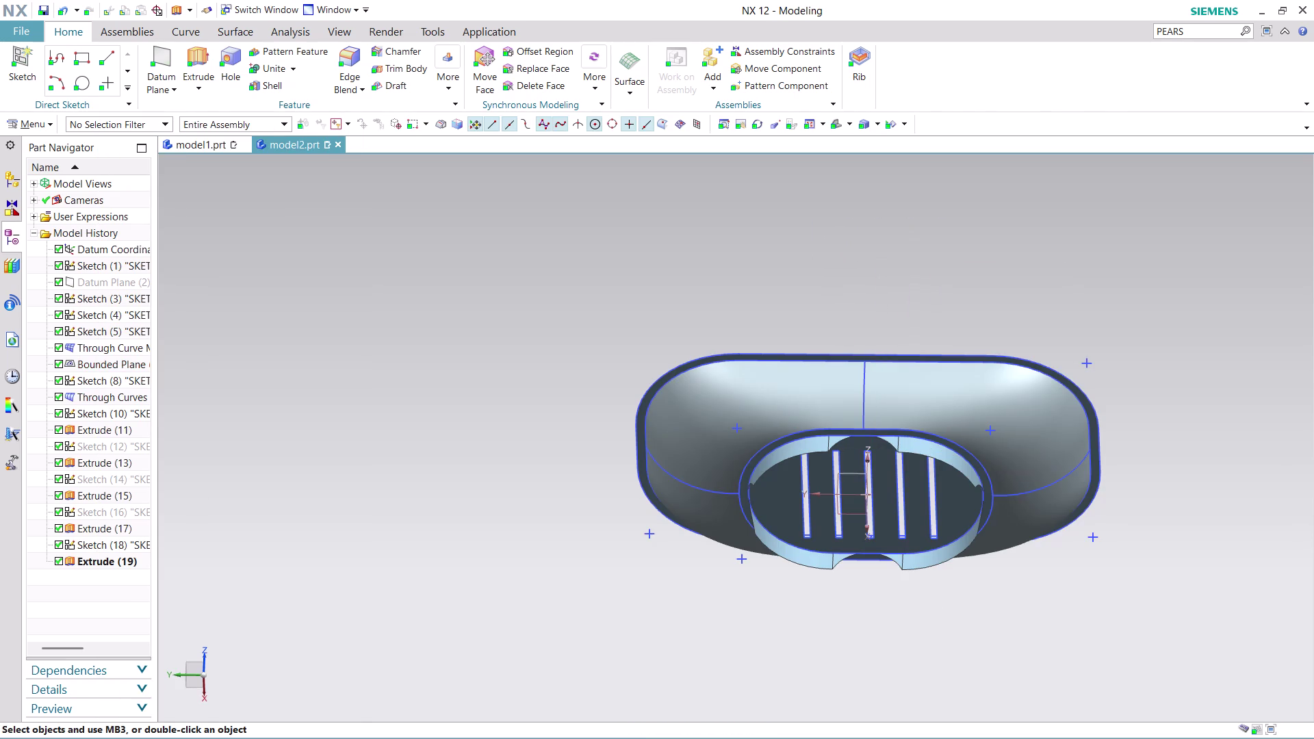
middle_drag(1022, 302, 1016, 390)
scroll(down, 3)
scroll(up, 3)
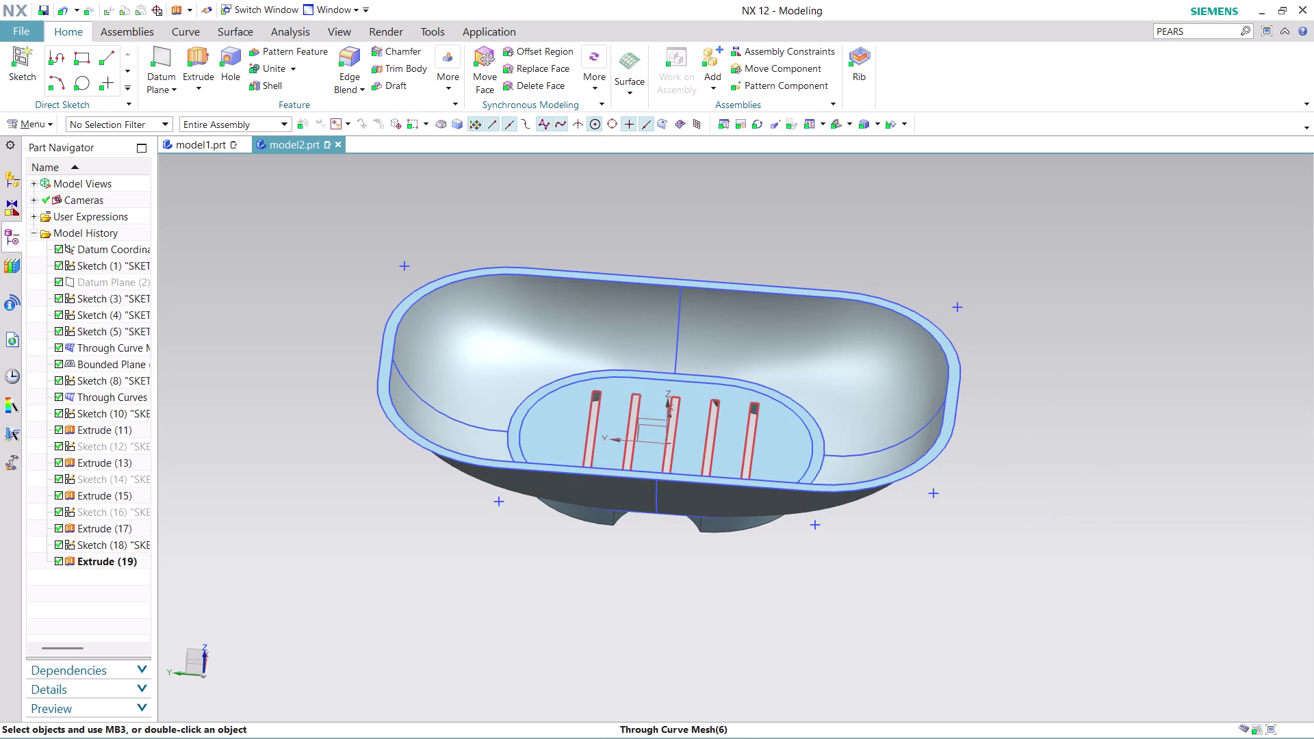
click(268, 65)
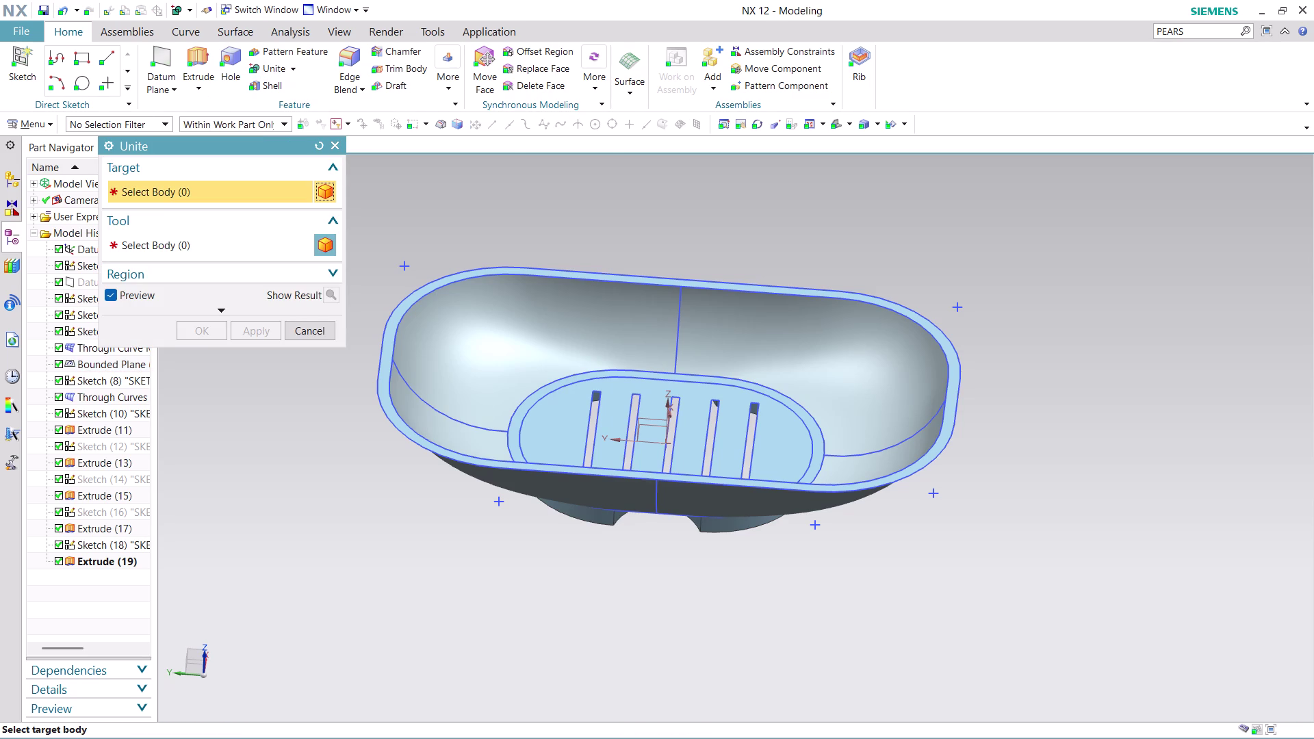
middle_drag(495, 537, 503, 486)
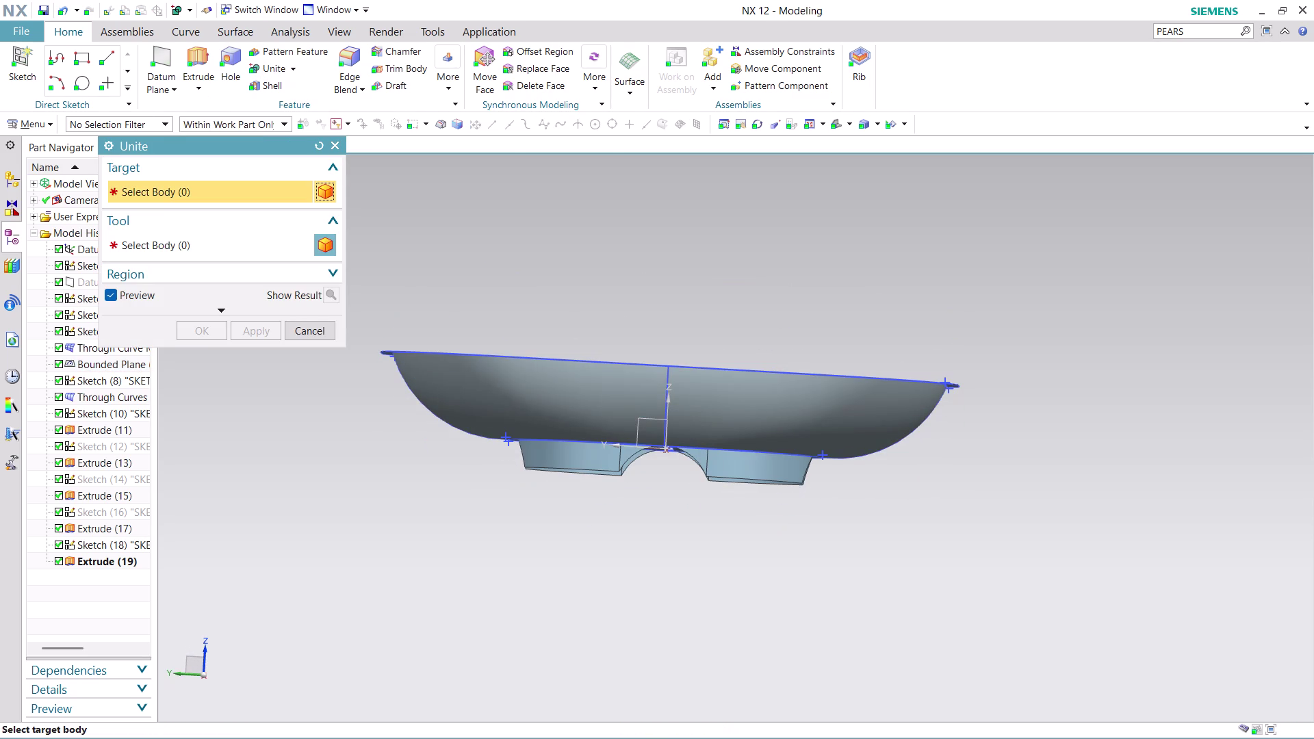
middle_drag(602, 235, 592, 320)
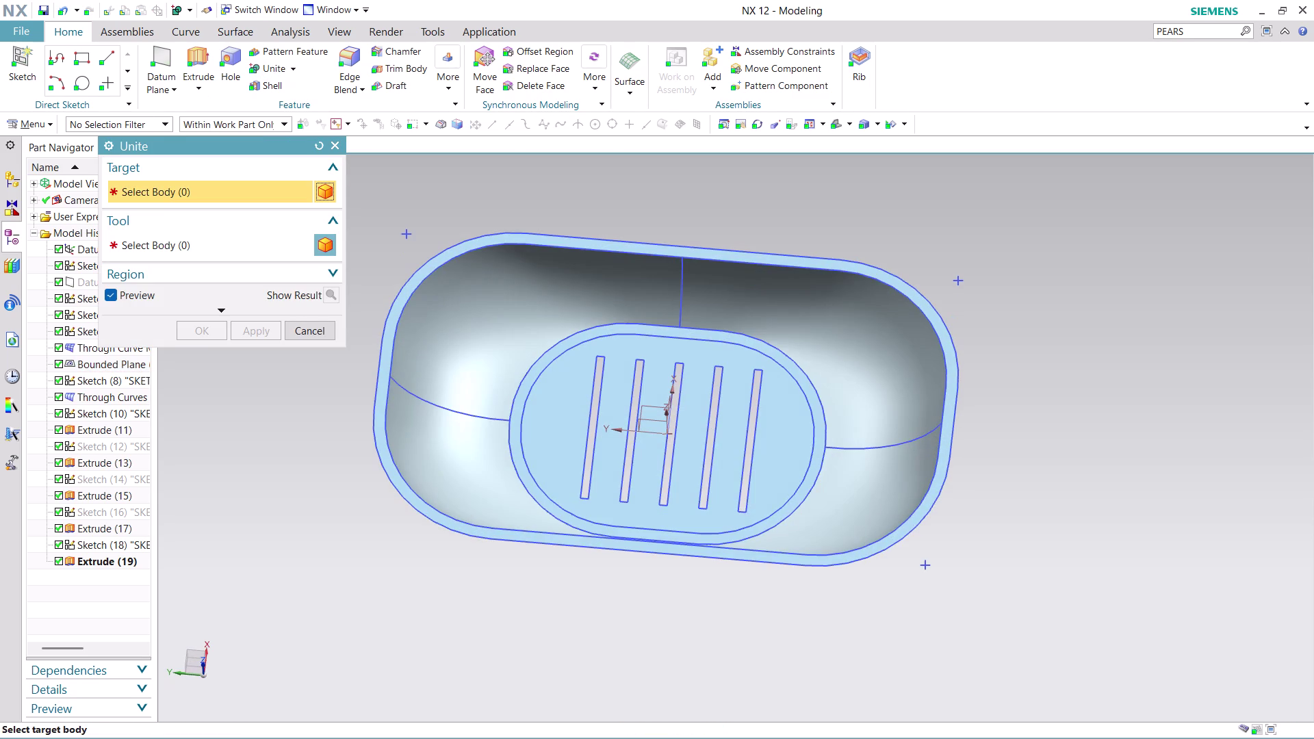
click(560, 436)
click(323, 330)
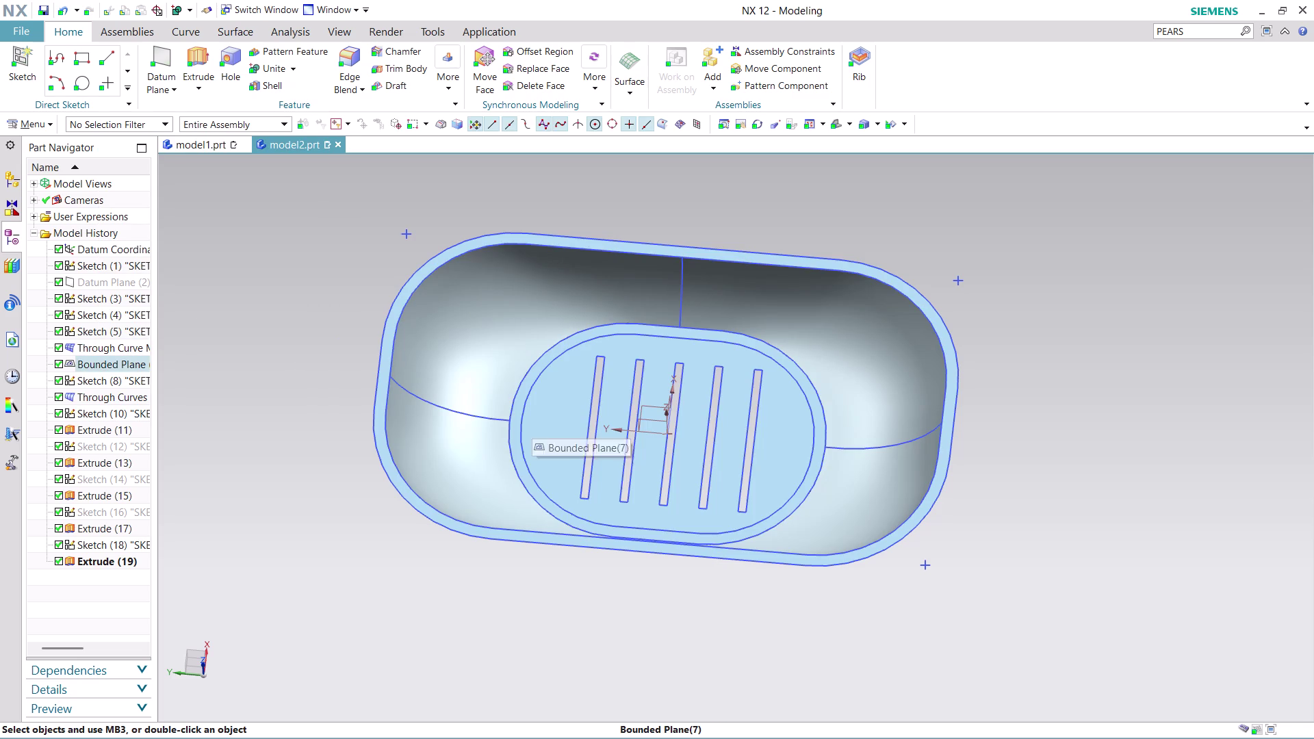
right_click(78, 565)
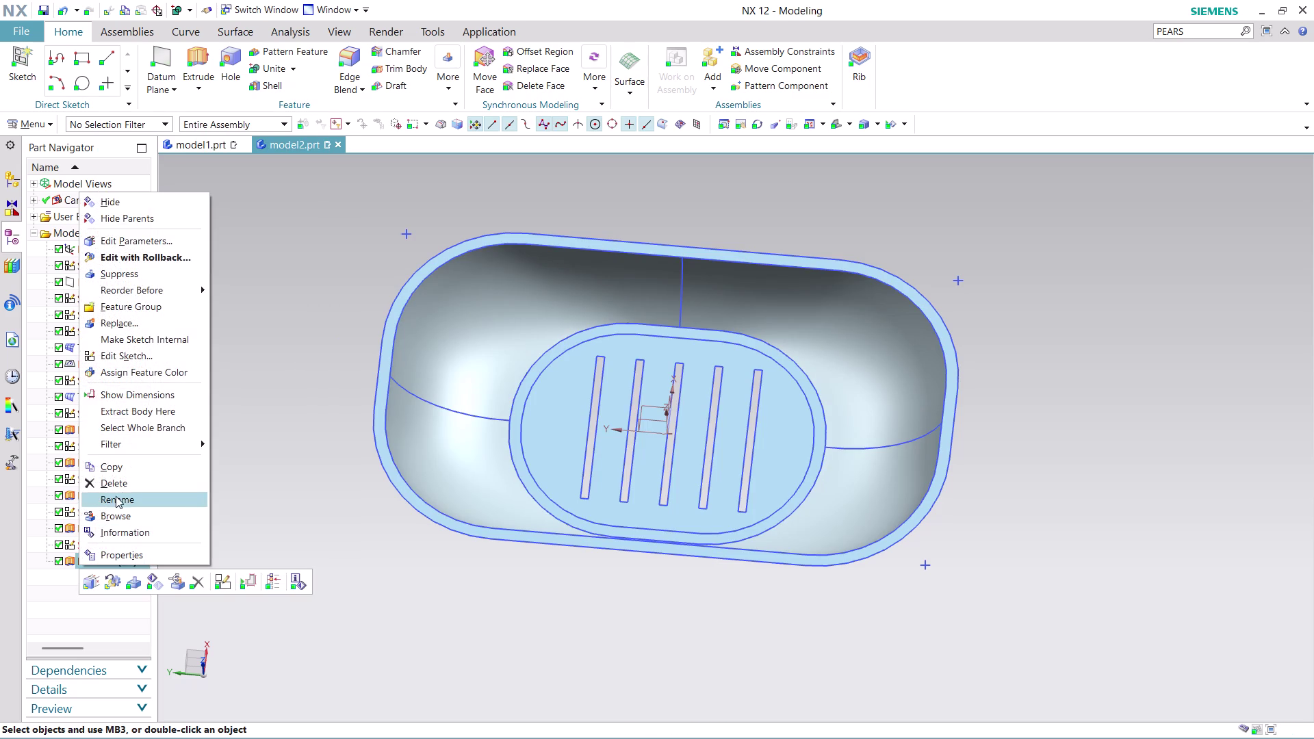
click(251, 312)
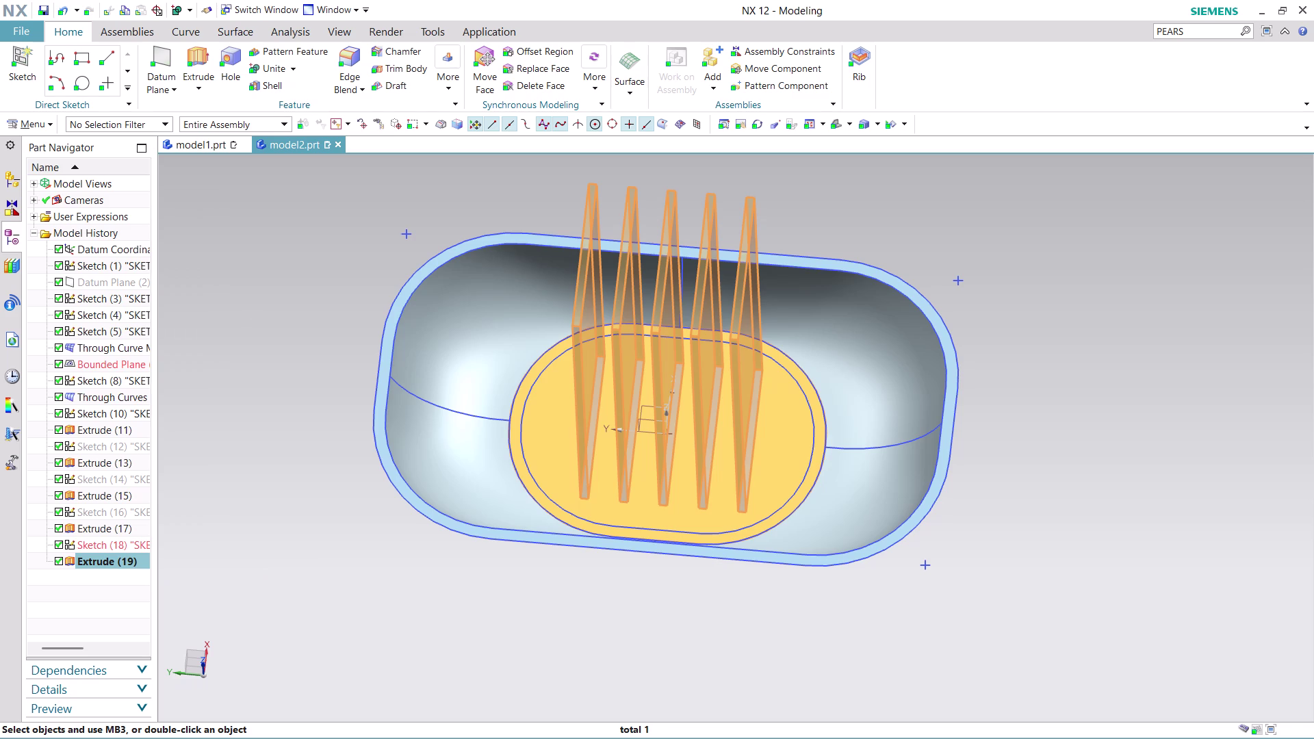
click(274, 420)
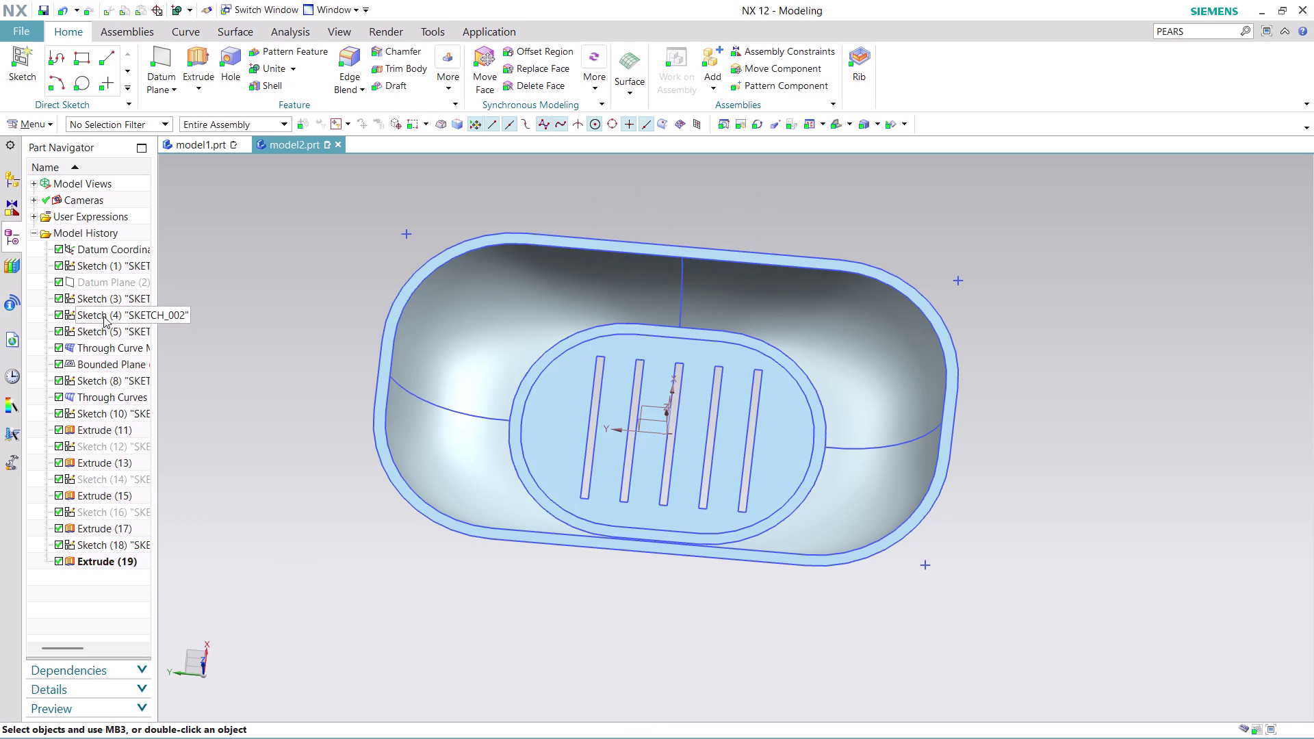
click(107, 459)
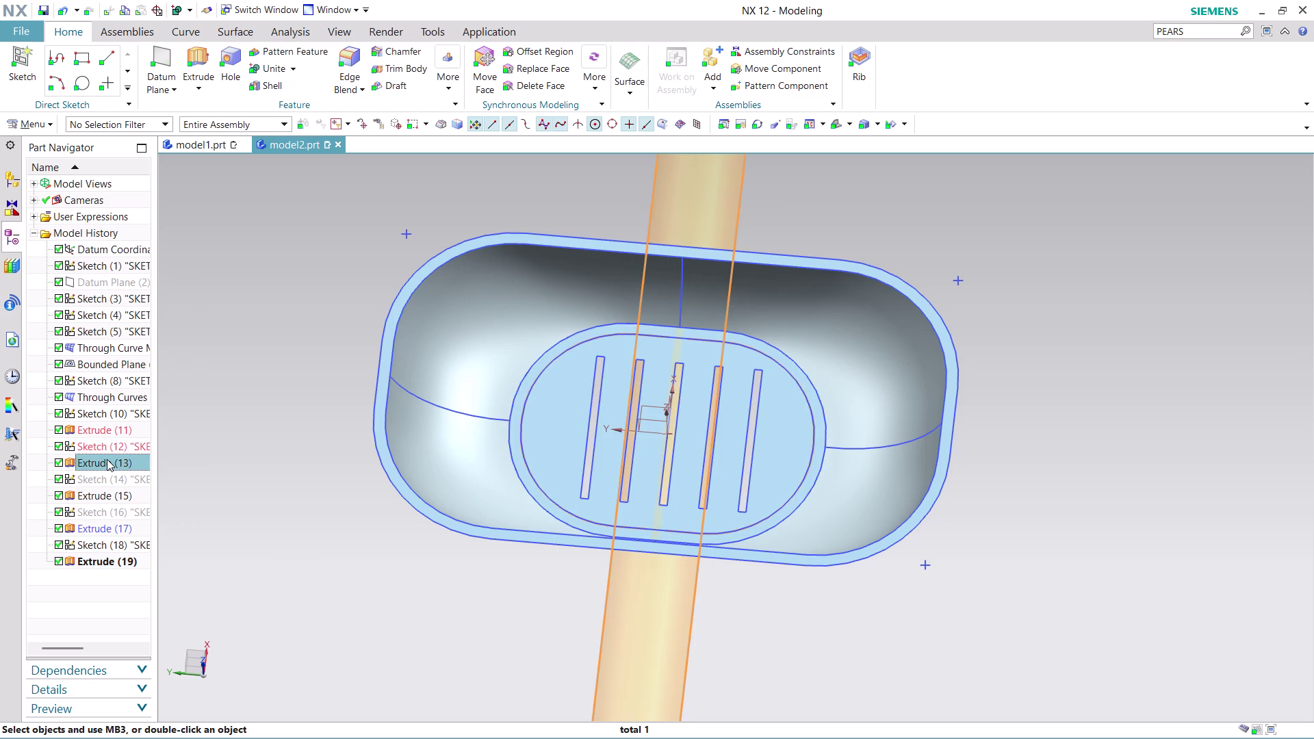
click(103, 495)
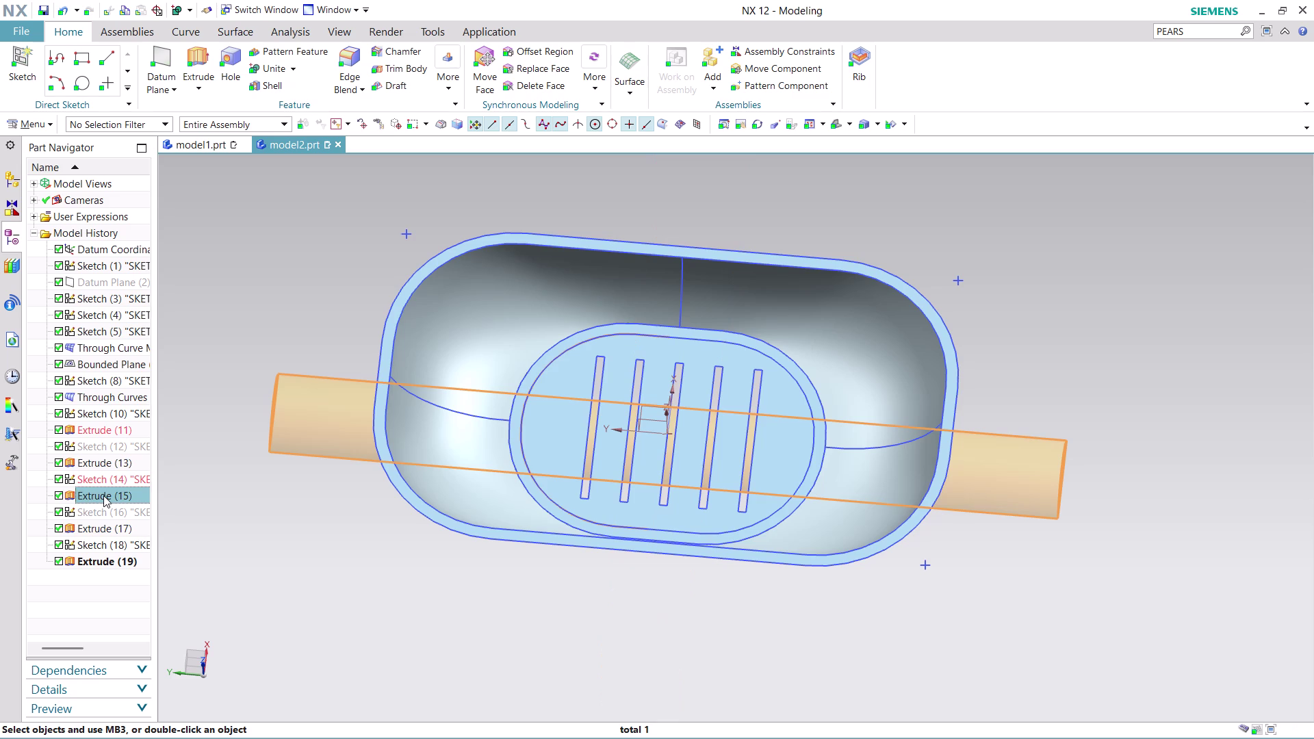
click(104, 433)
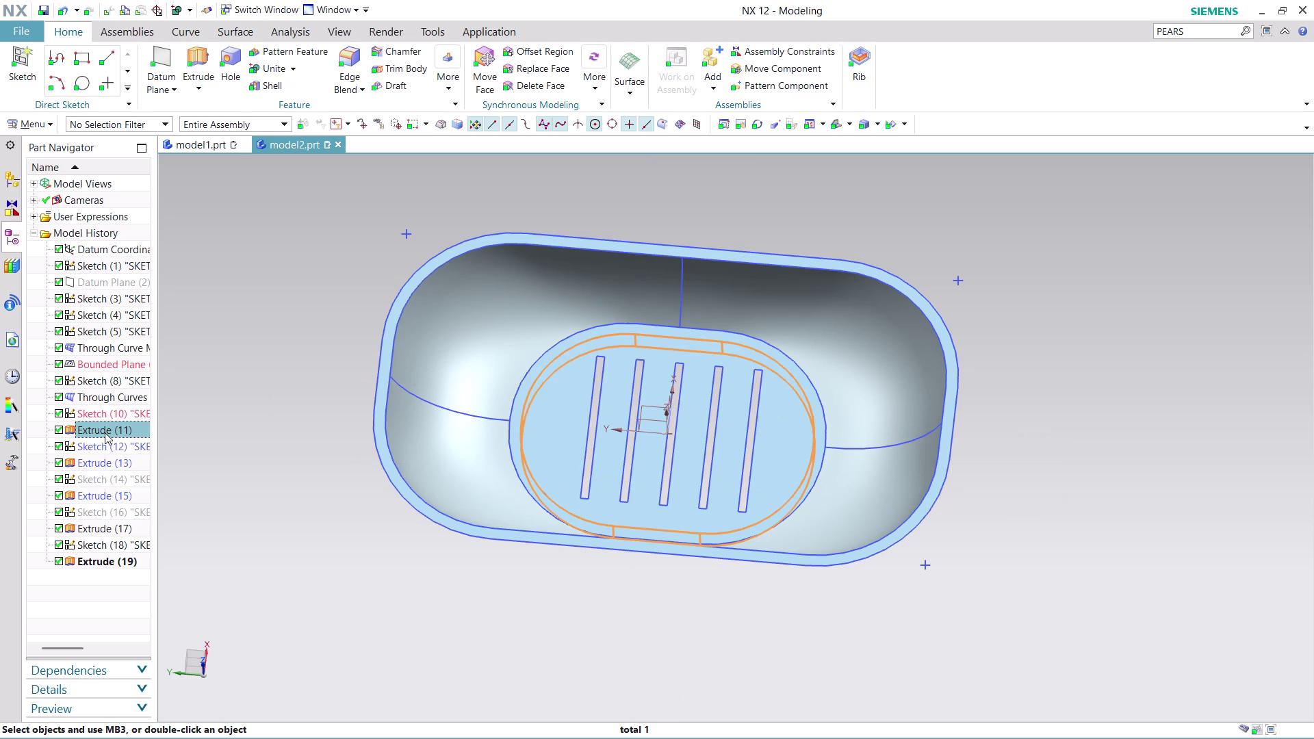
right_click(105, 433)
click(167, 107)
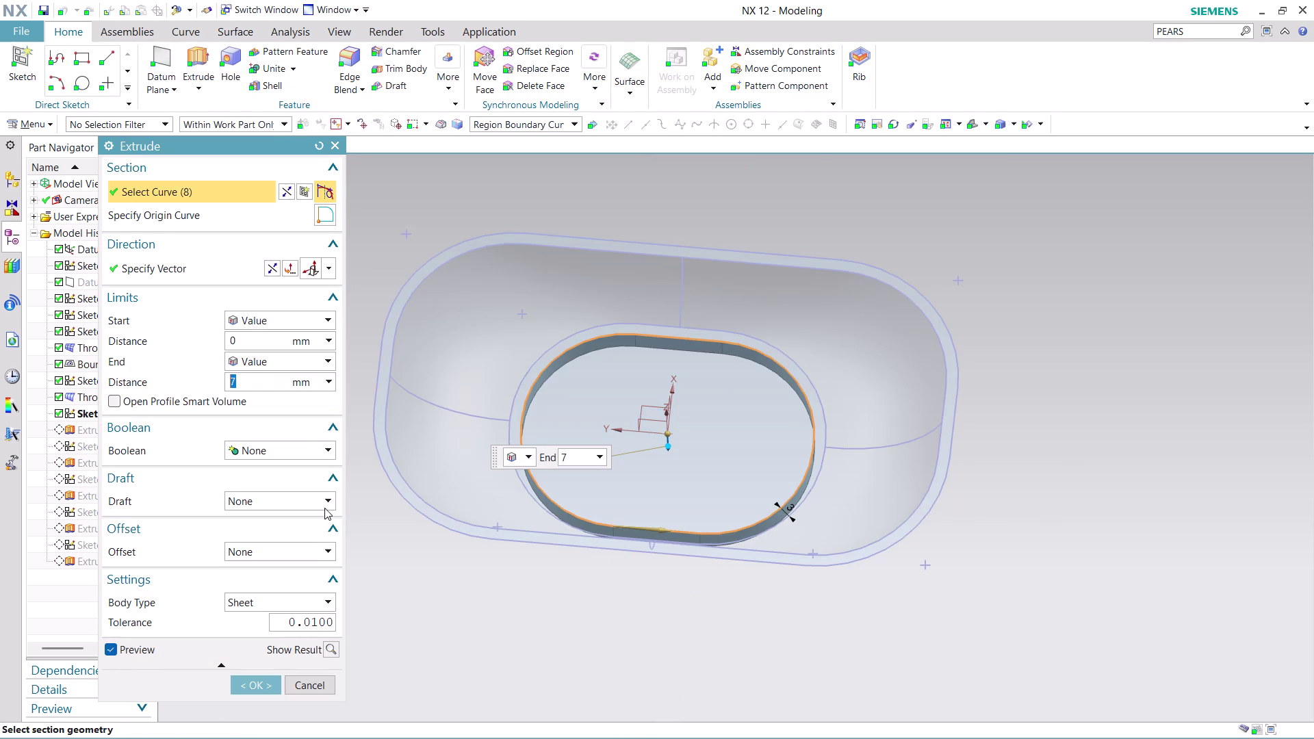
click(326, 505)
click(326, 506)
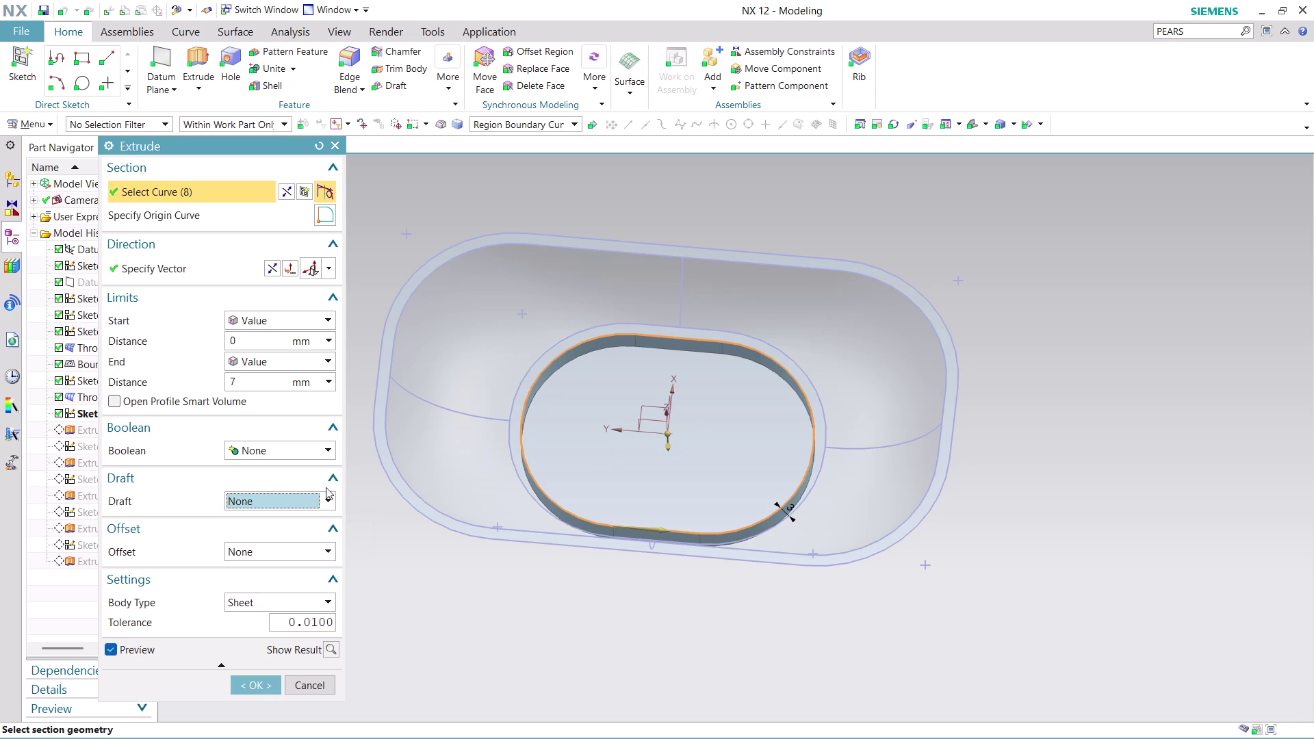
click(332, 453)
click(332, 453)
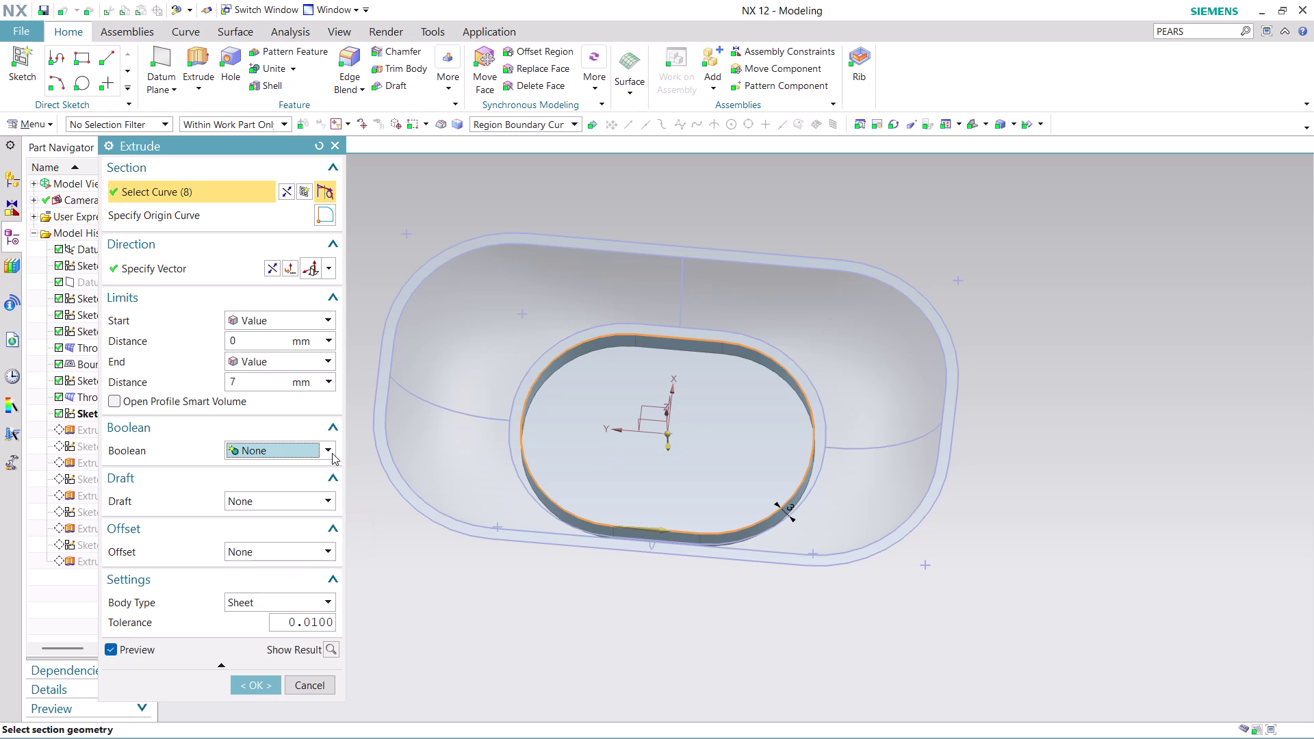
click(270, 685)
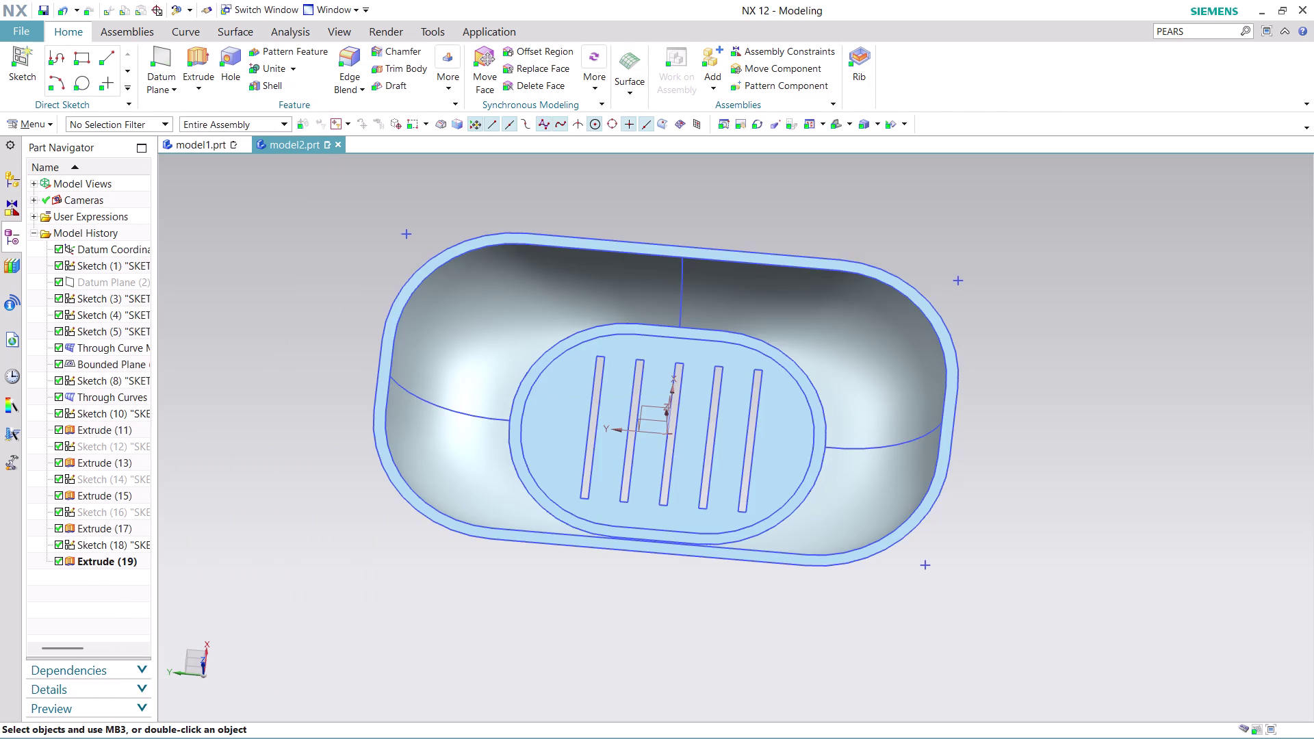
middle_drag(860, 629, 865, 598)
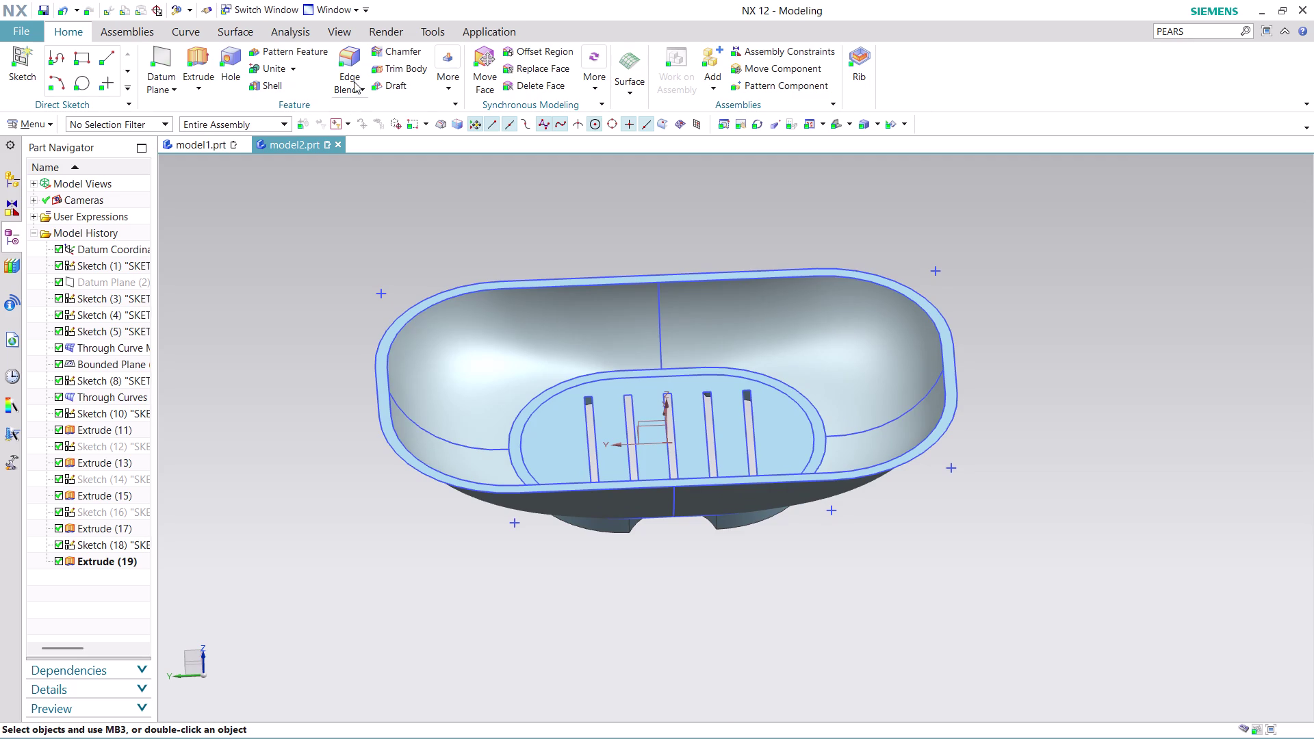
Open Edit Object Display and select the dish shell and rim bodies.
click(354, 31)
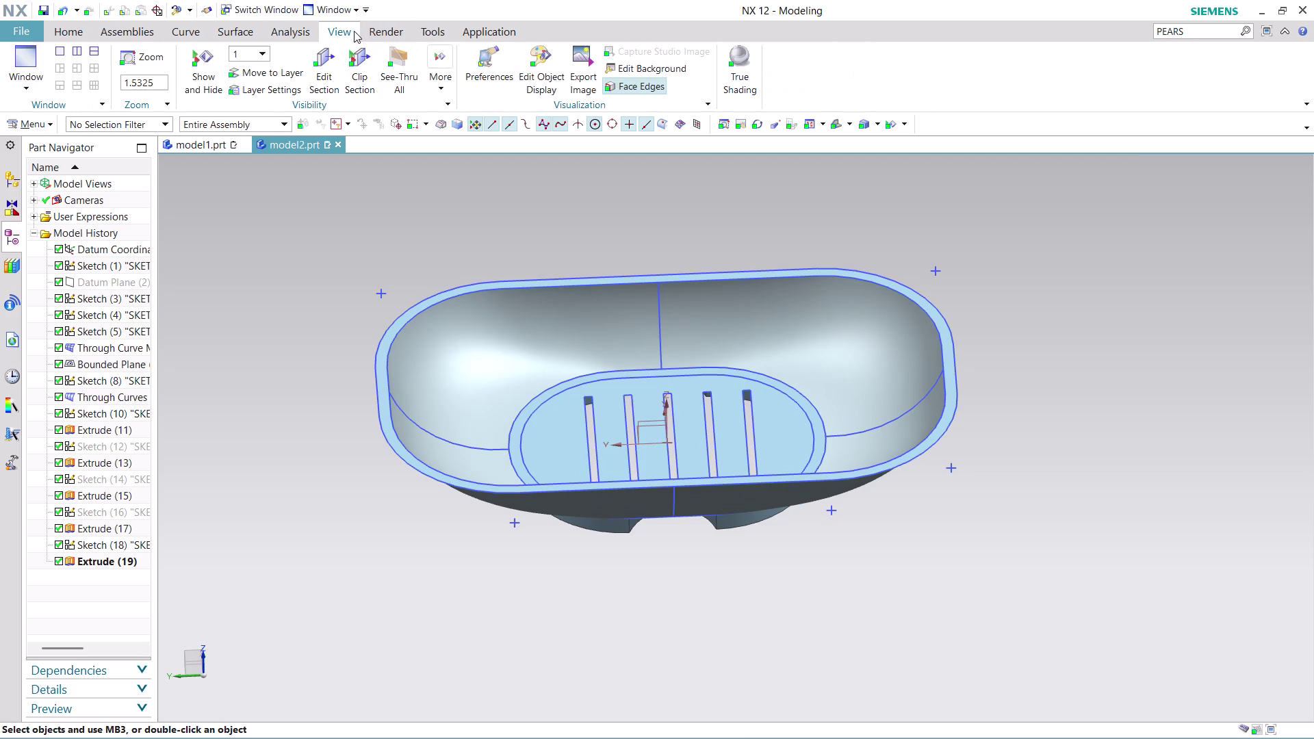
click(542, 66)
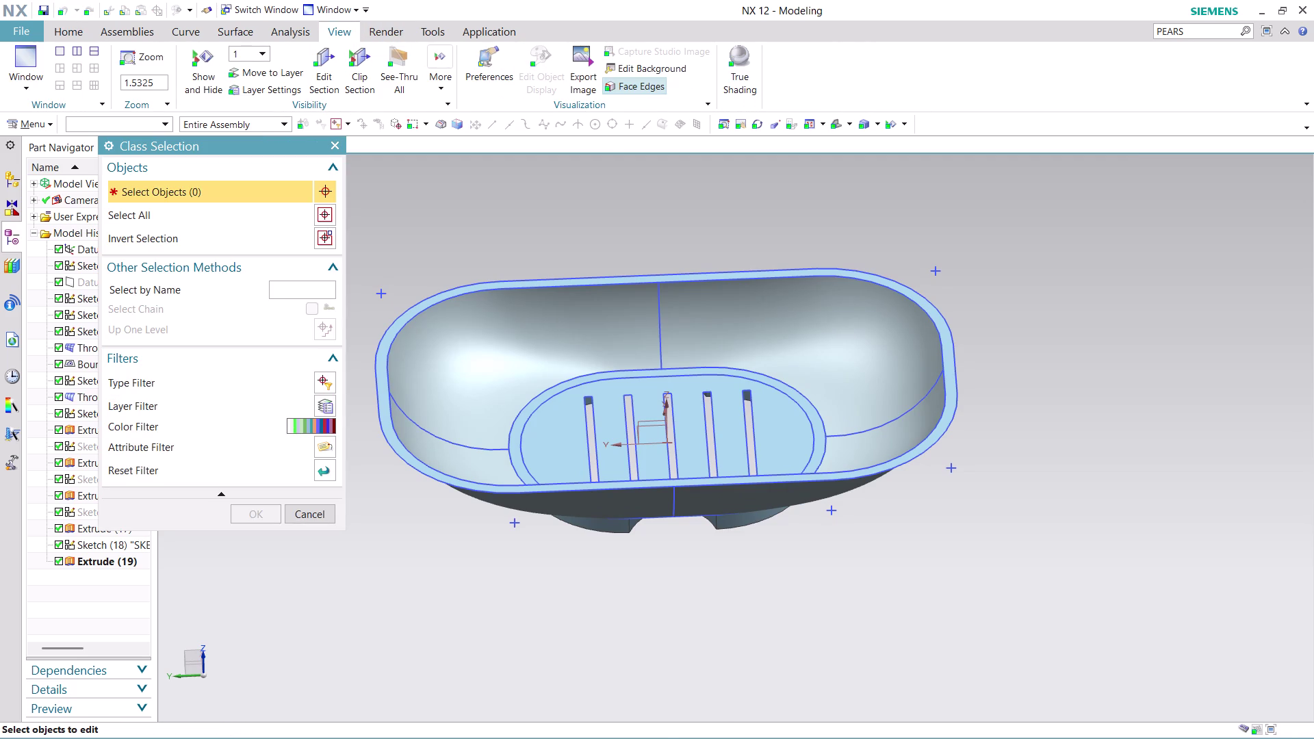
click(490, 435)
click(542, 454)
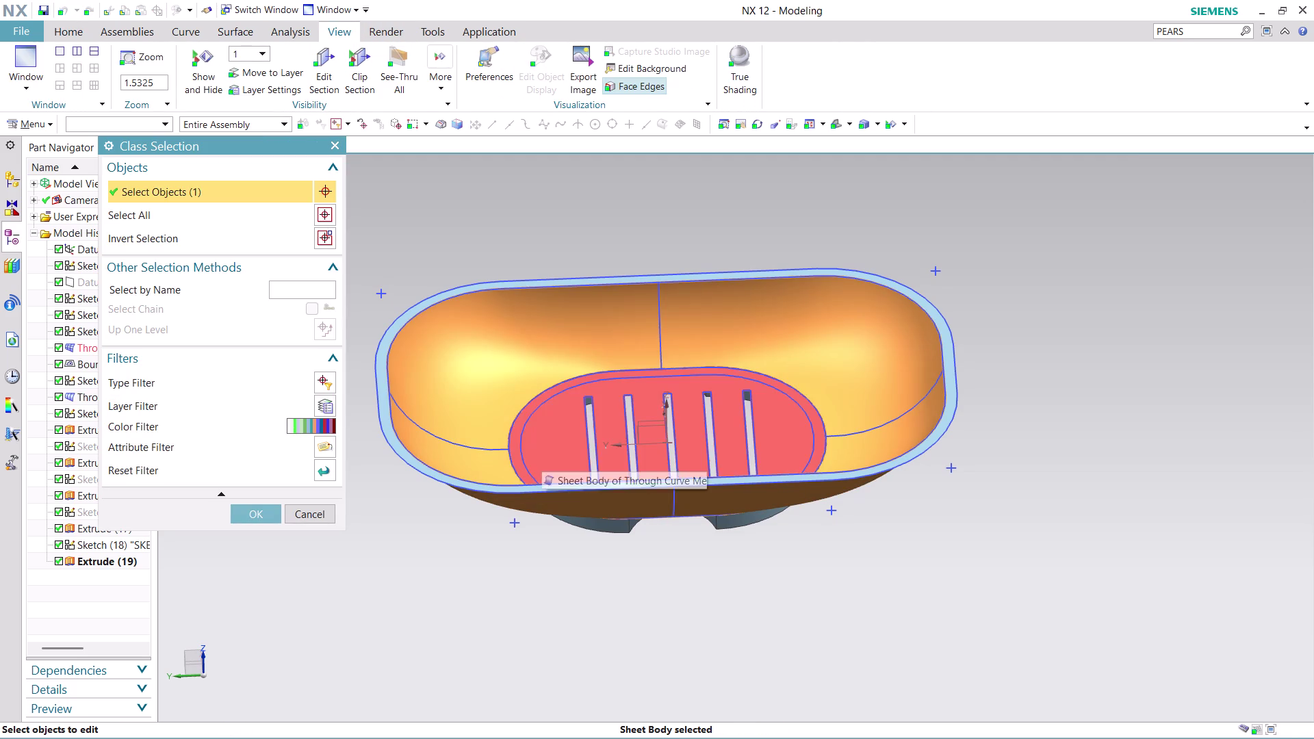
middle_drag(649, 562, 645, 504)
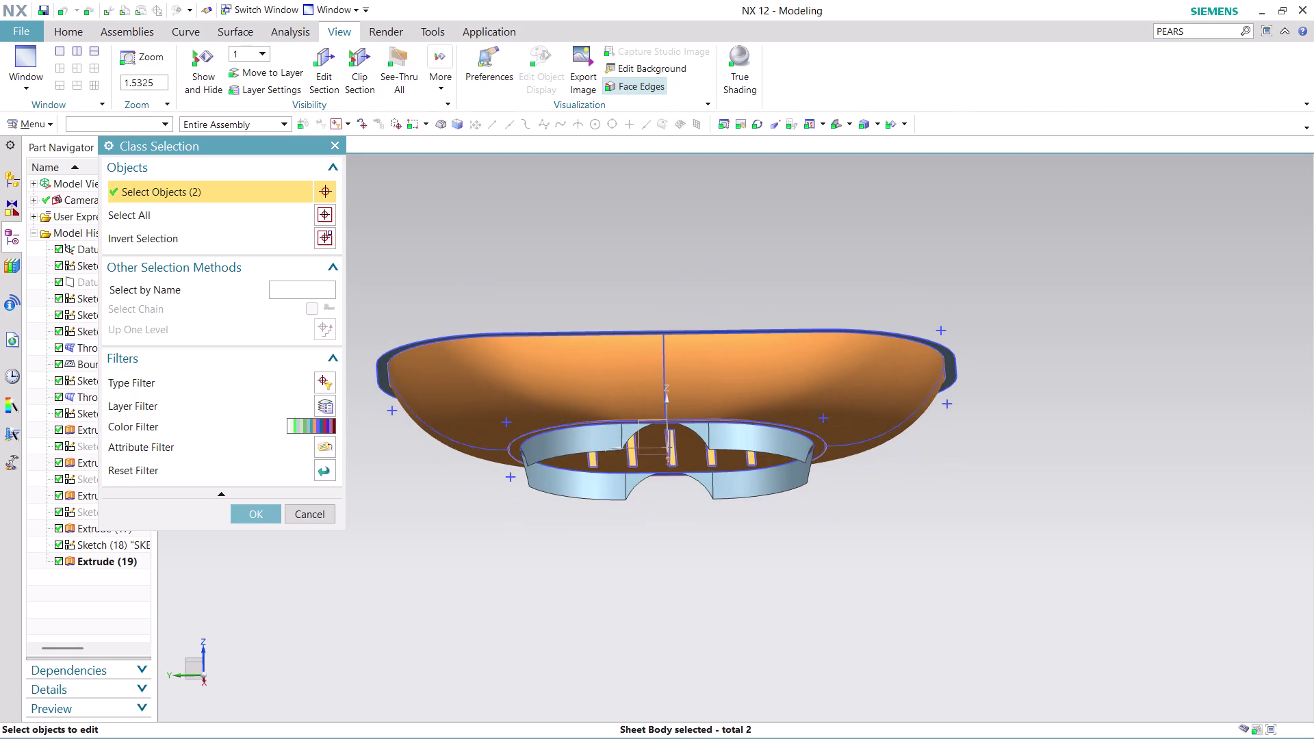
click(596, 442)
click(580, 490)
click(748, 493)
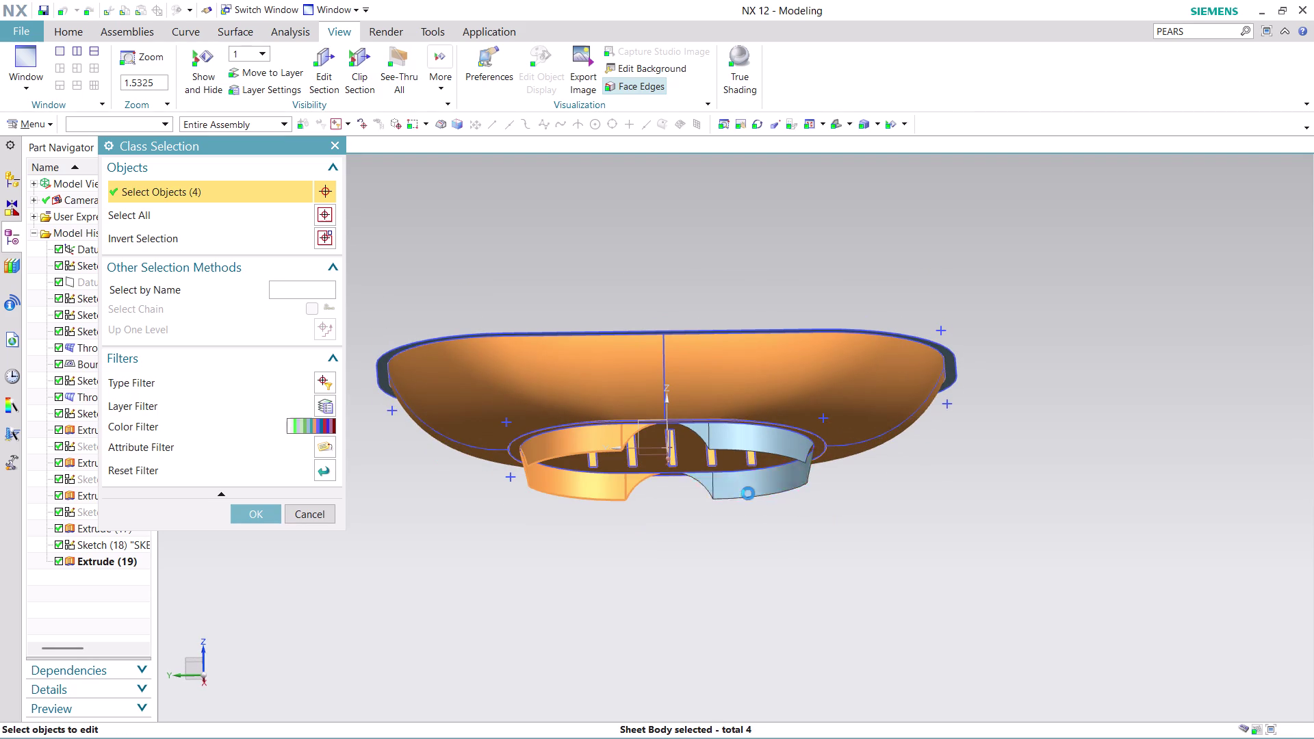
click(770, 447)
Select the remaining rim bodies from a top view and confirm the nine selections.
middle_drag(645, 250, 653, 317)
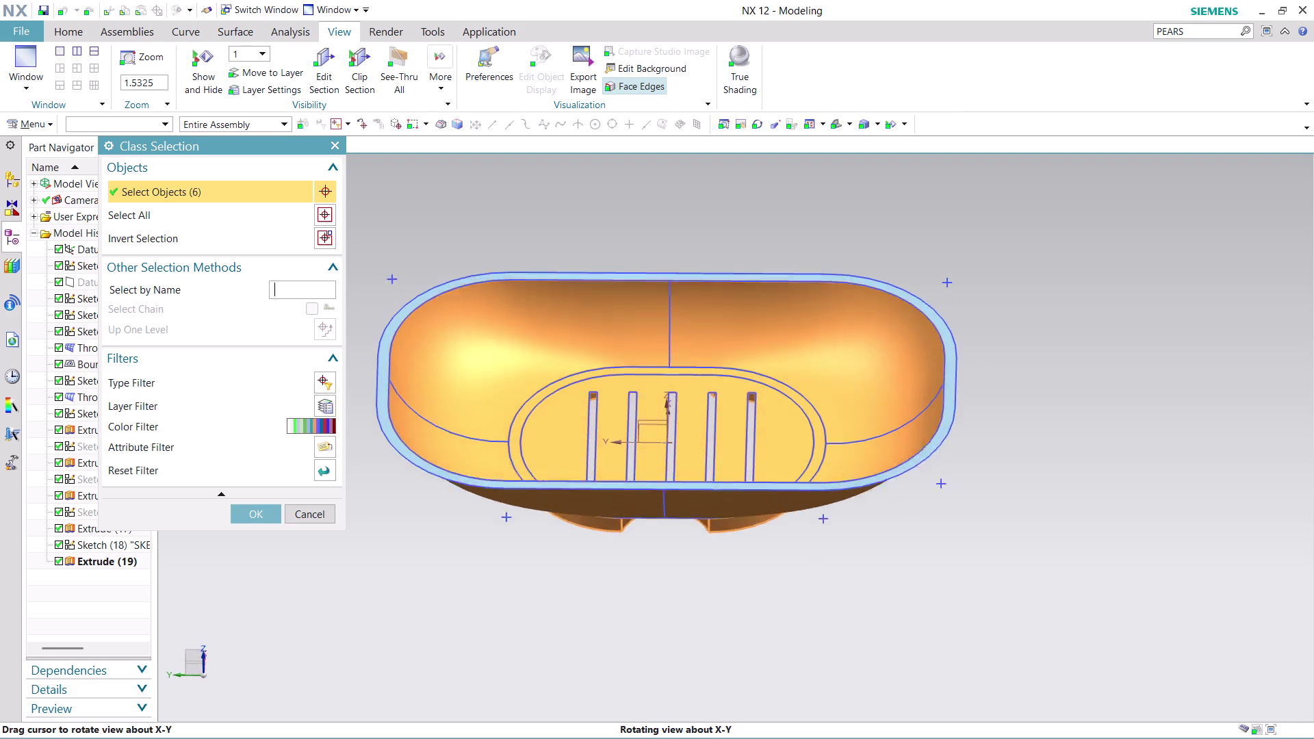
middle_drag(653, 318, 656, 332)
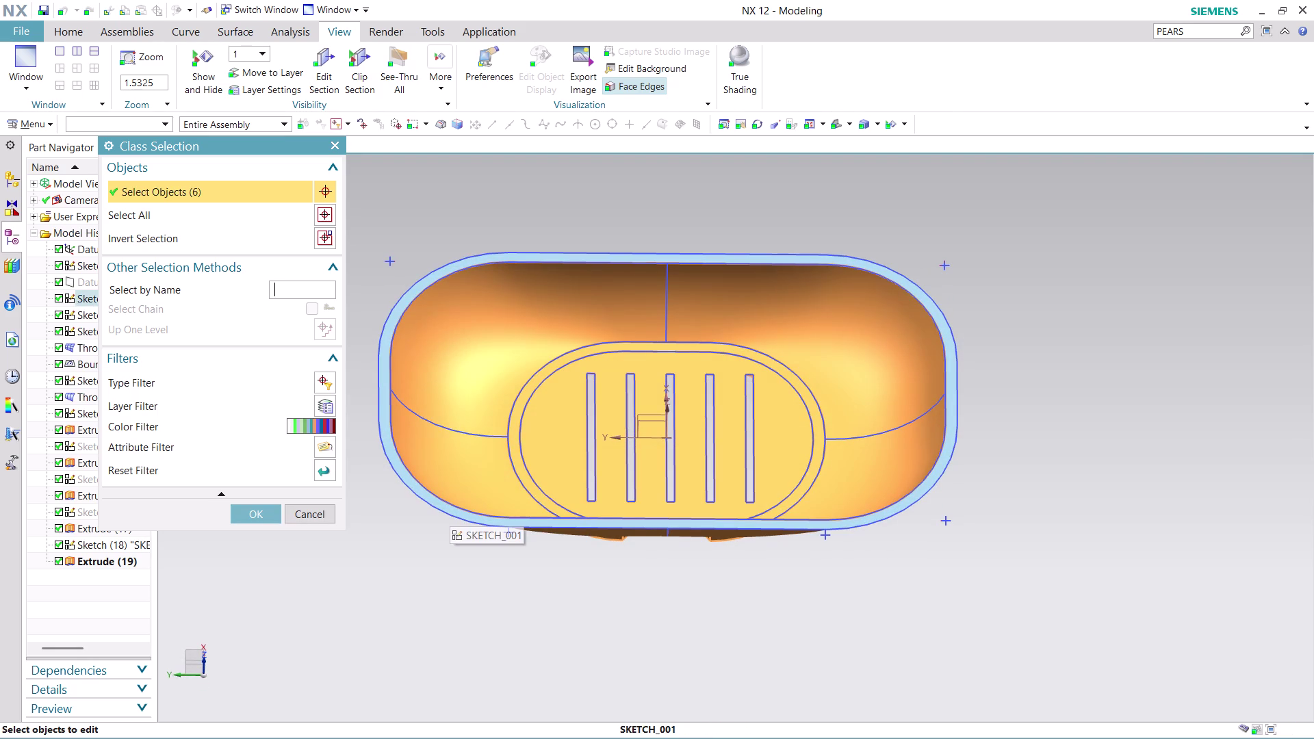
click(640, 527)
click(656, 520)
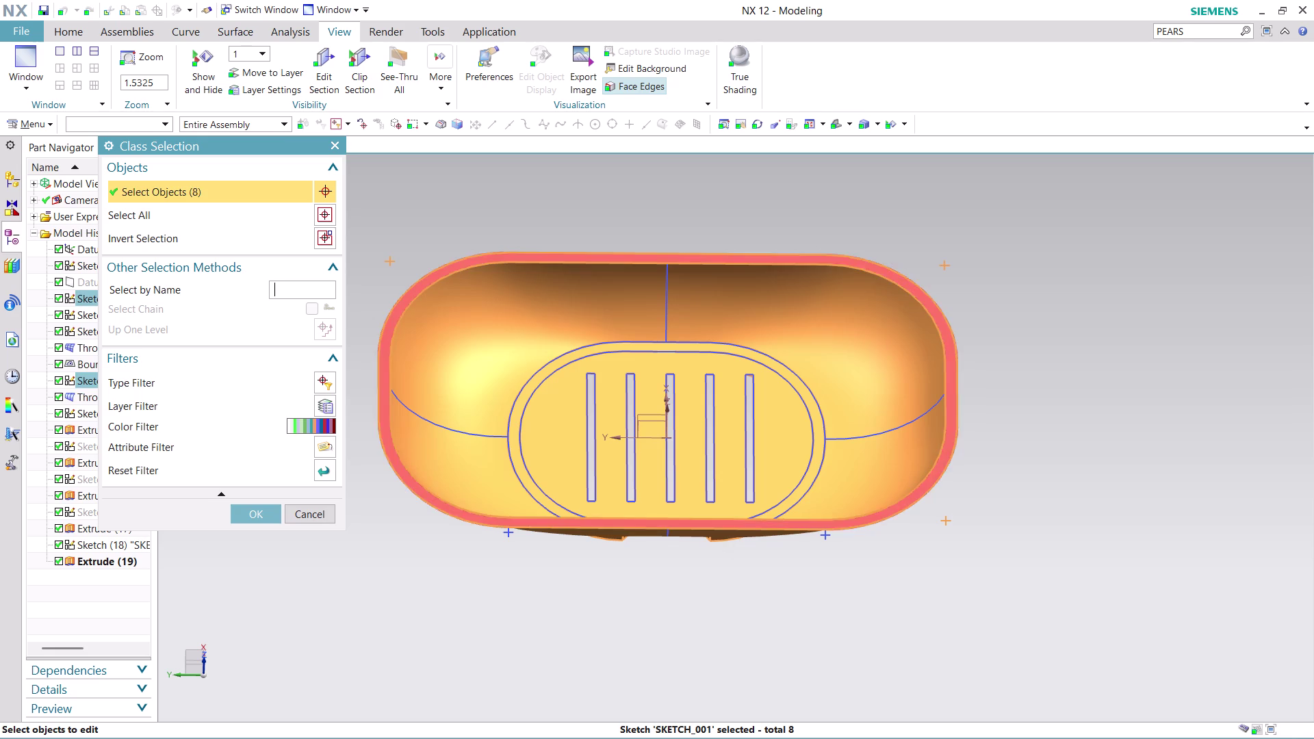
click(660, 523)
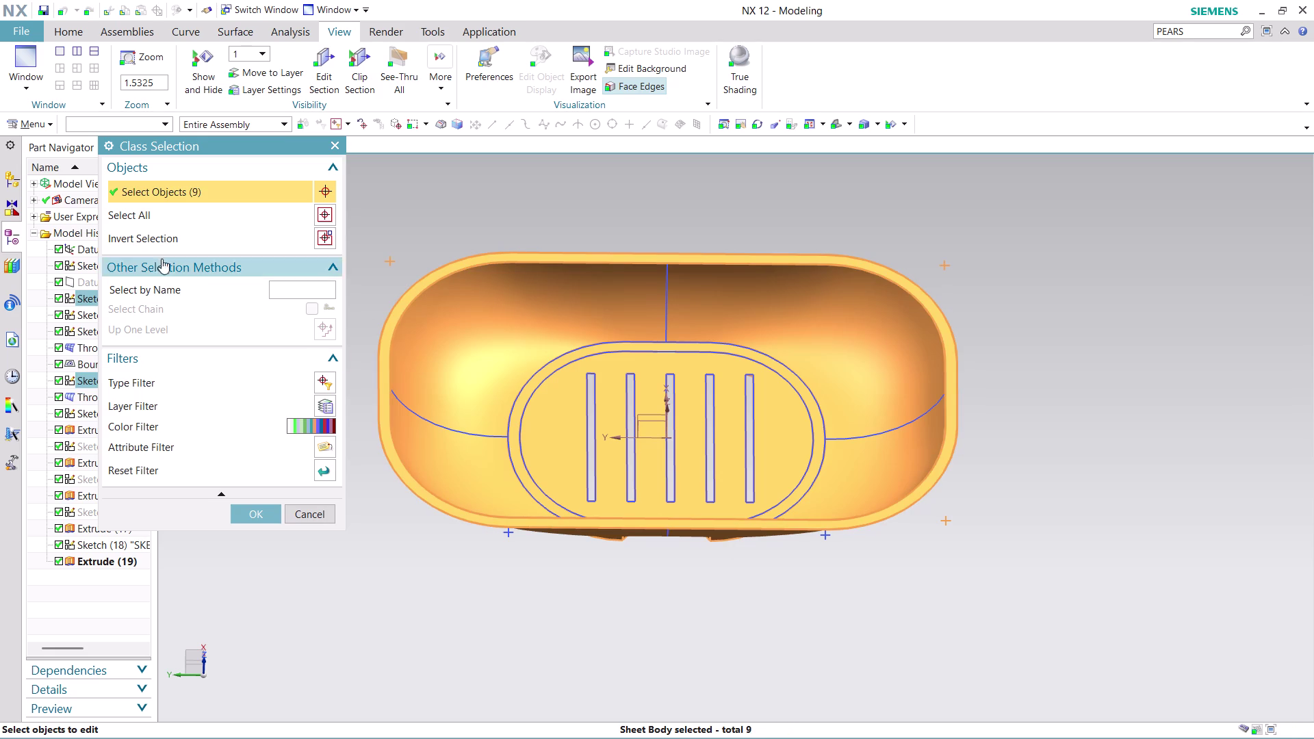
click(254, 521)
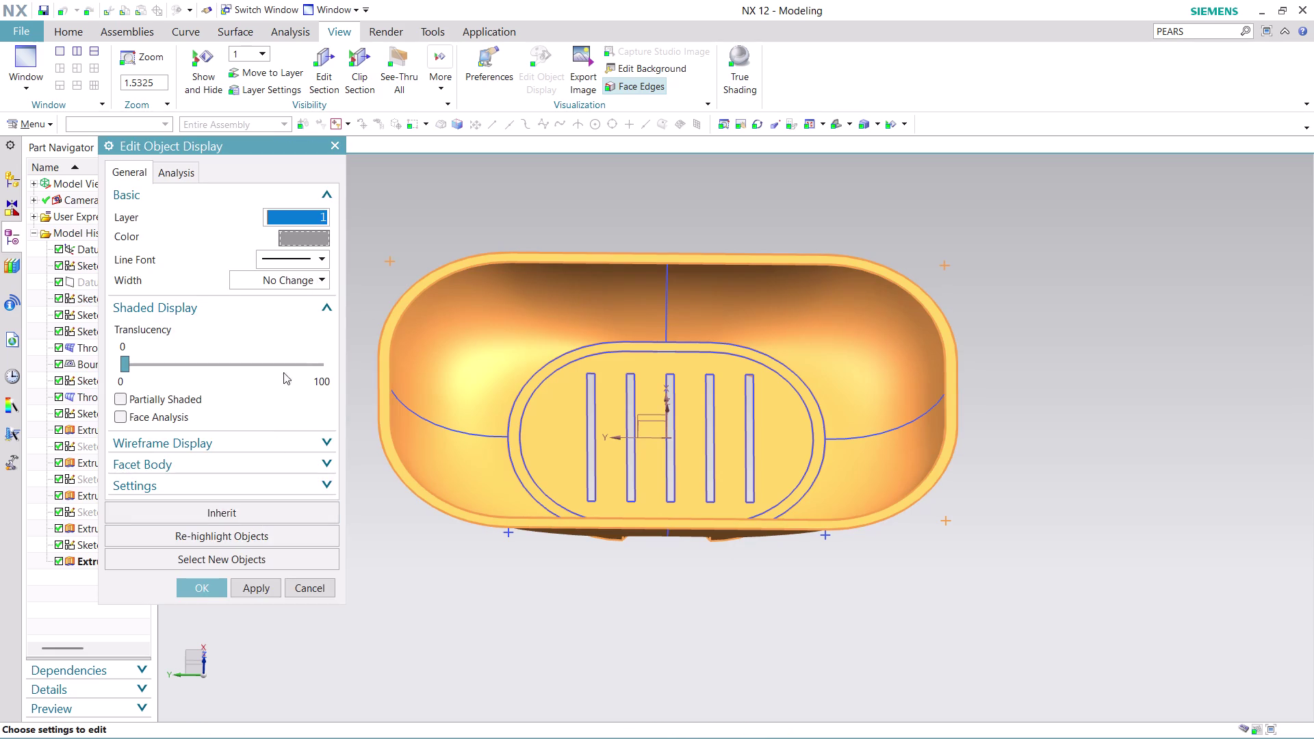
Choose dark grey as the body colour and apply it.
click(305, 243)
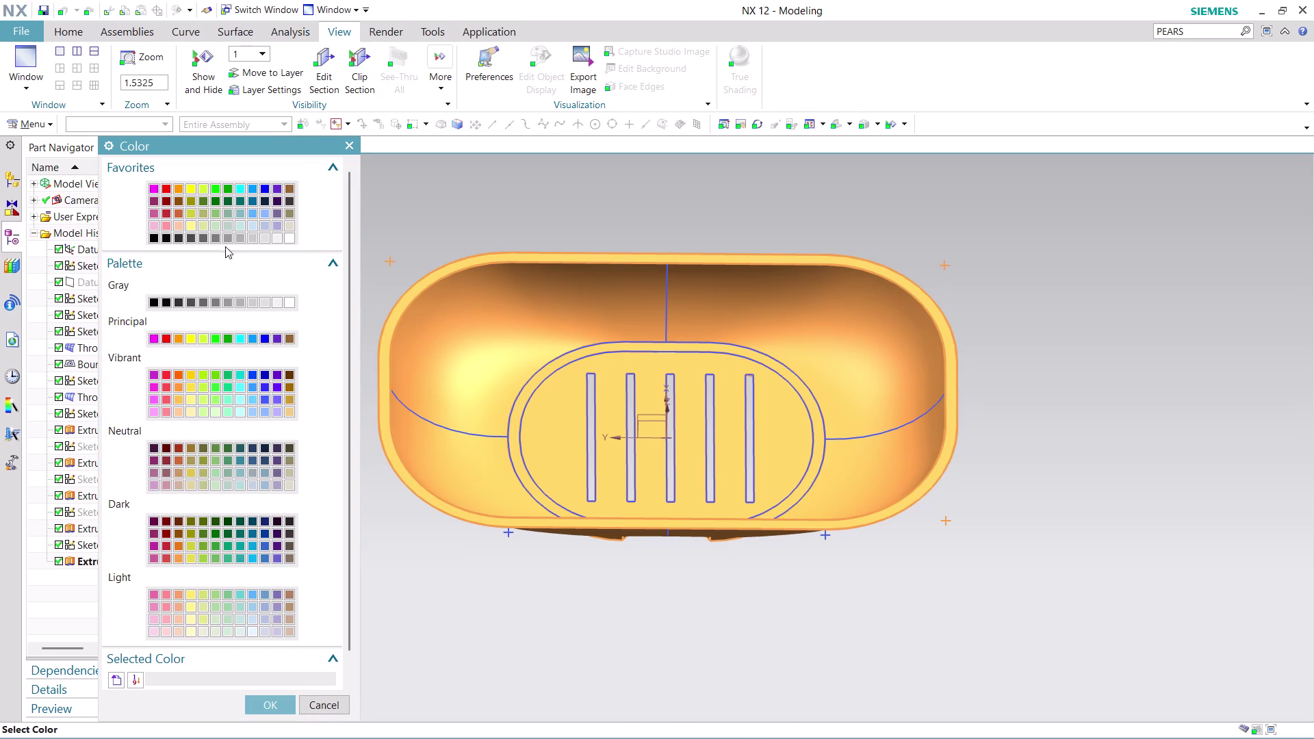
click(191, 236)
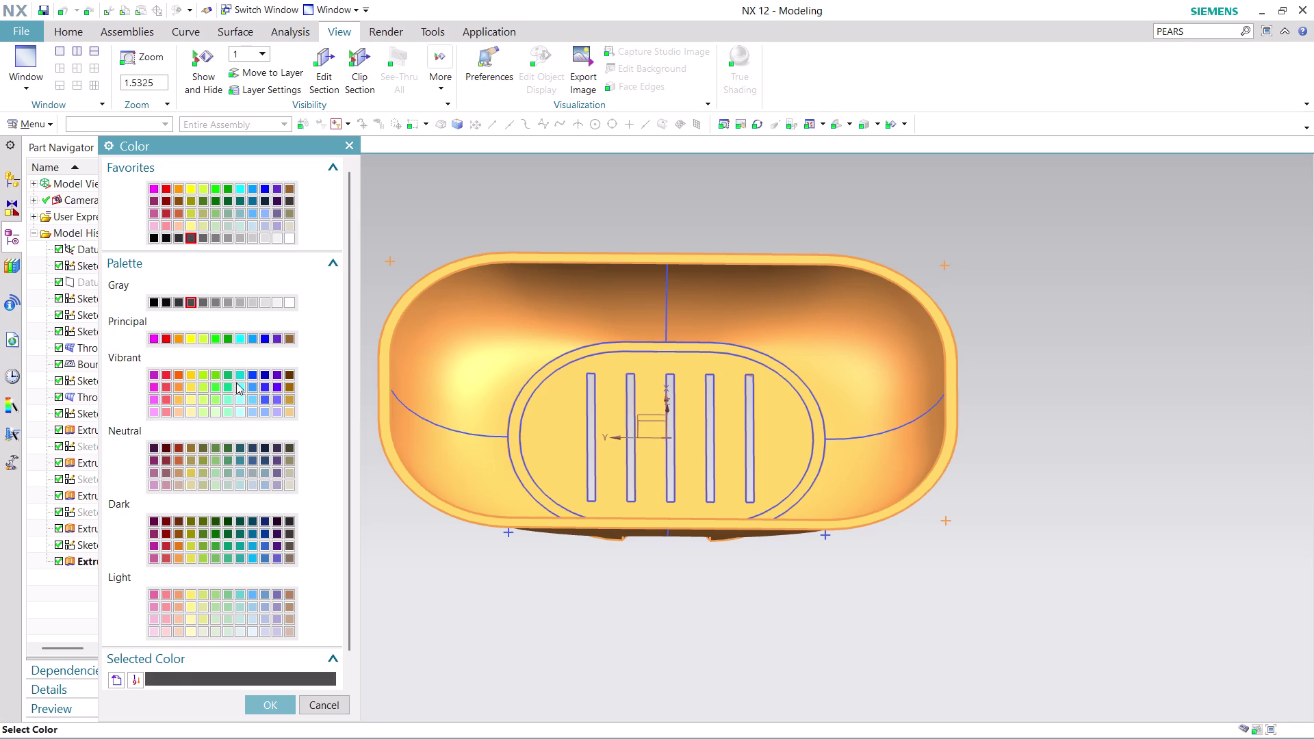
click(269, 702)
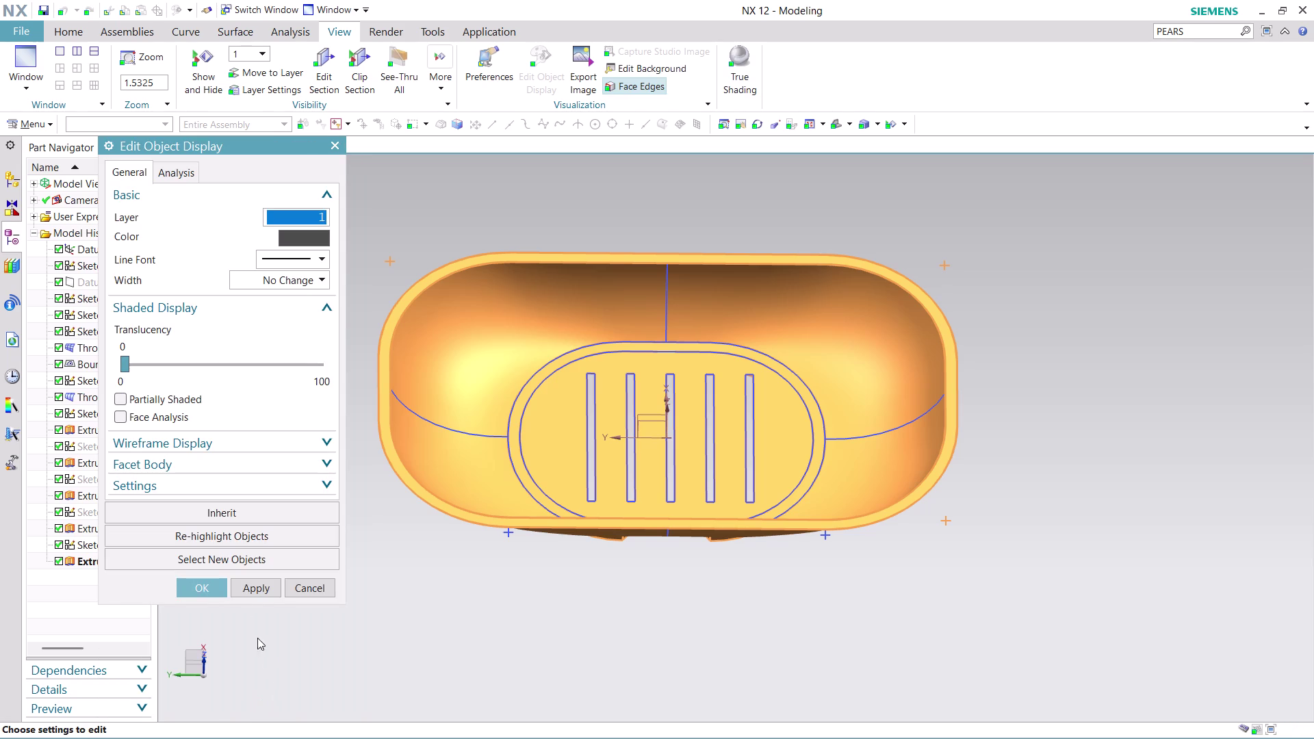
click(258, 591)
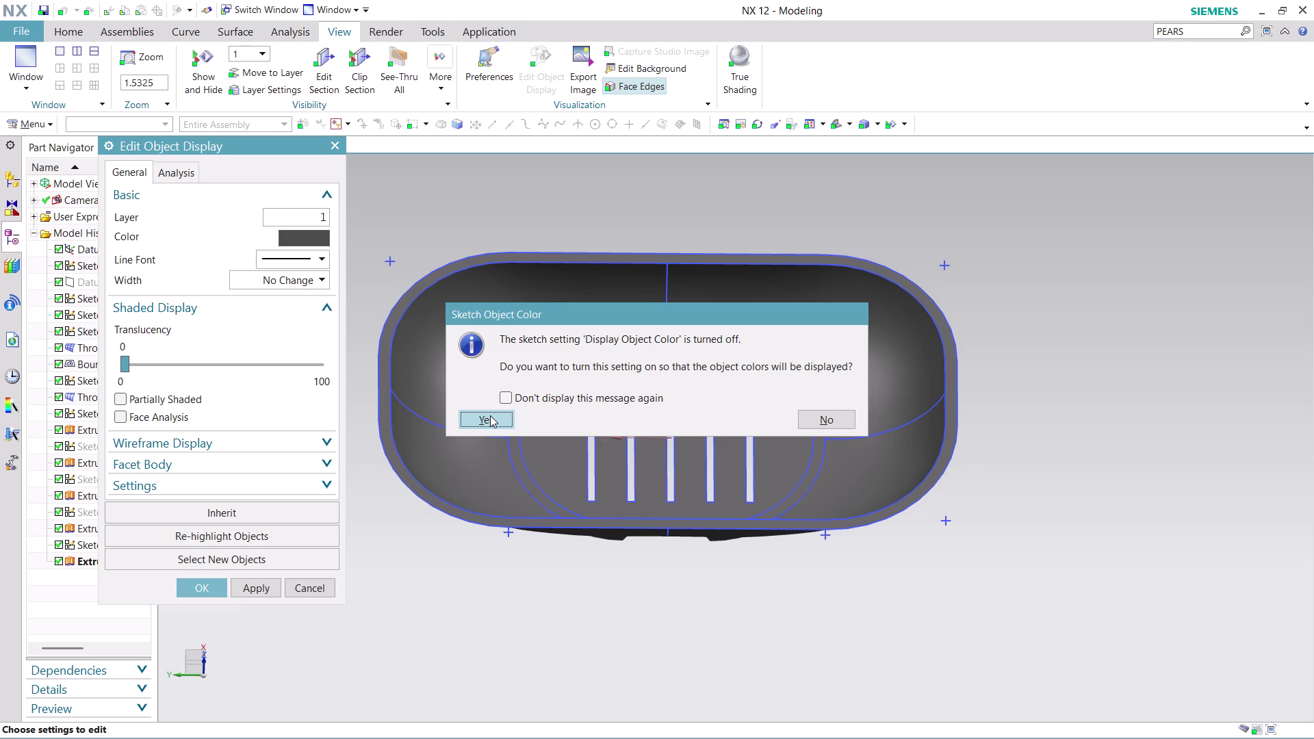
Accept showing sketch object colours, inspect the slots, and close the dialog.
click(490, 416)
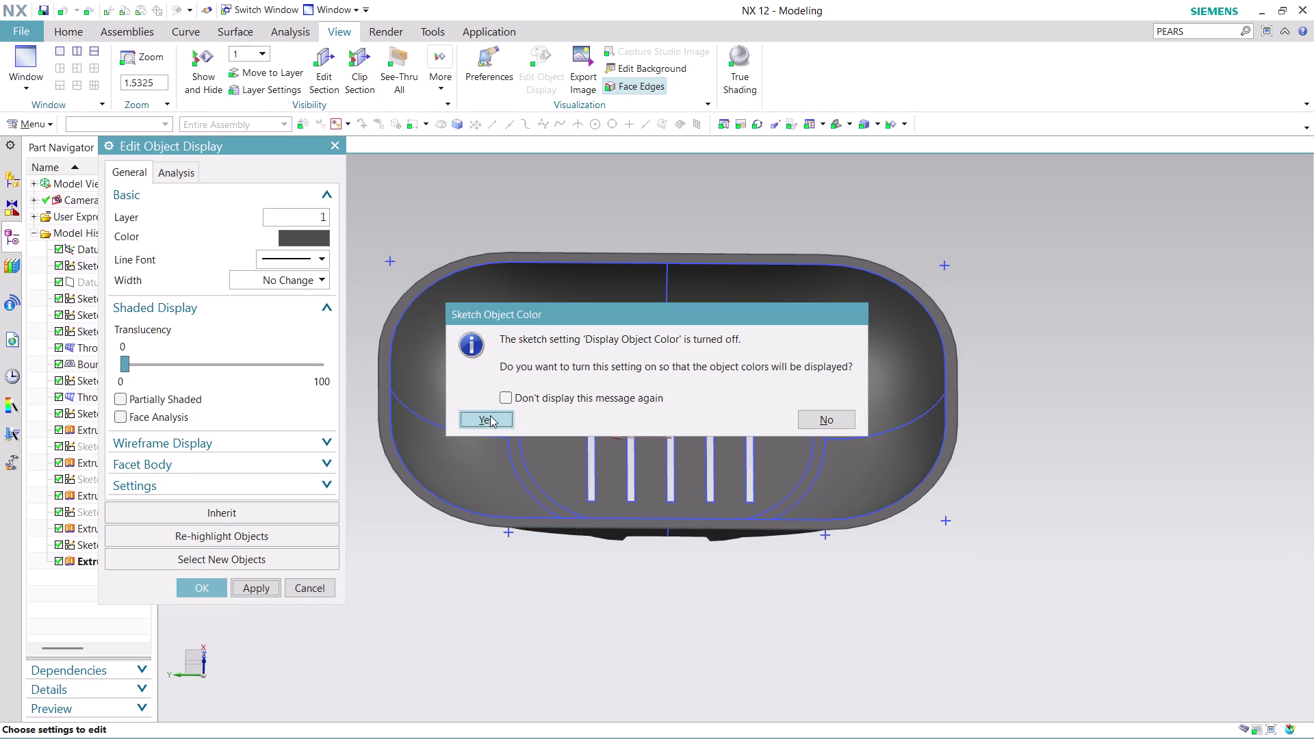
click(491, 415)
middle_drag(656, 630, 634, 609)
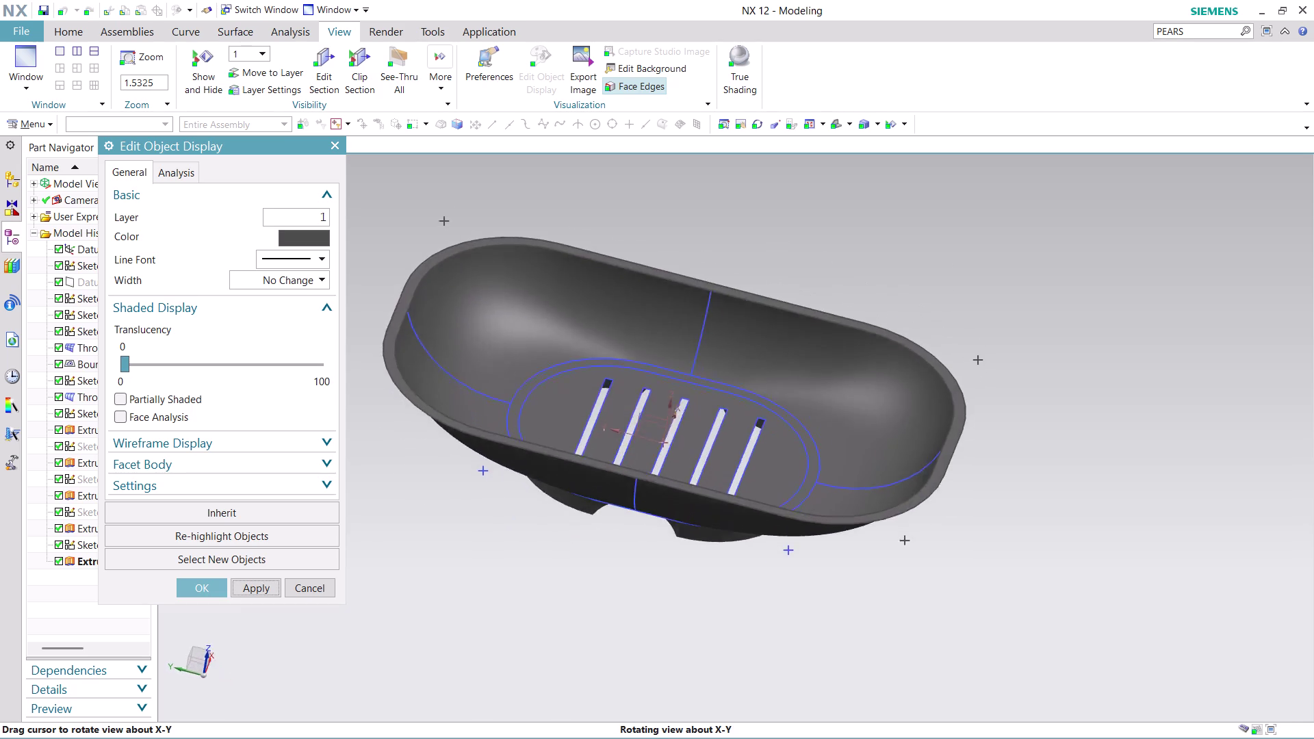
middle_drag(634, 608, 600, 593)
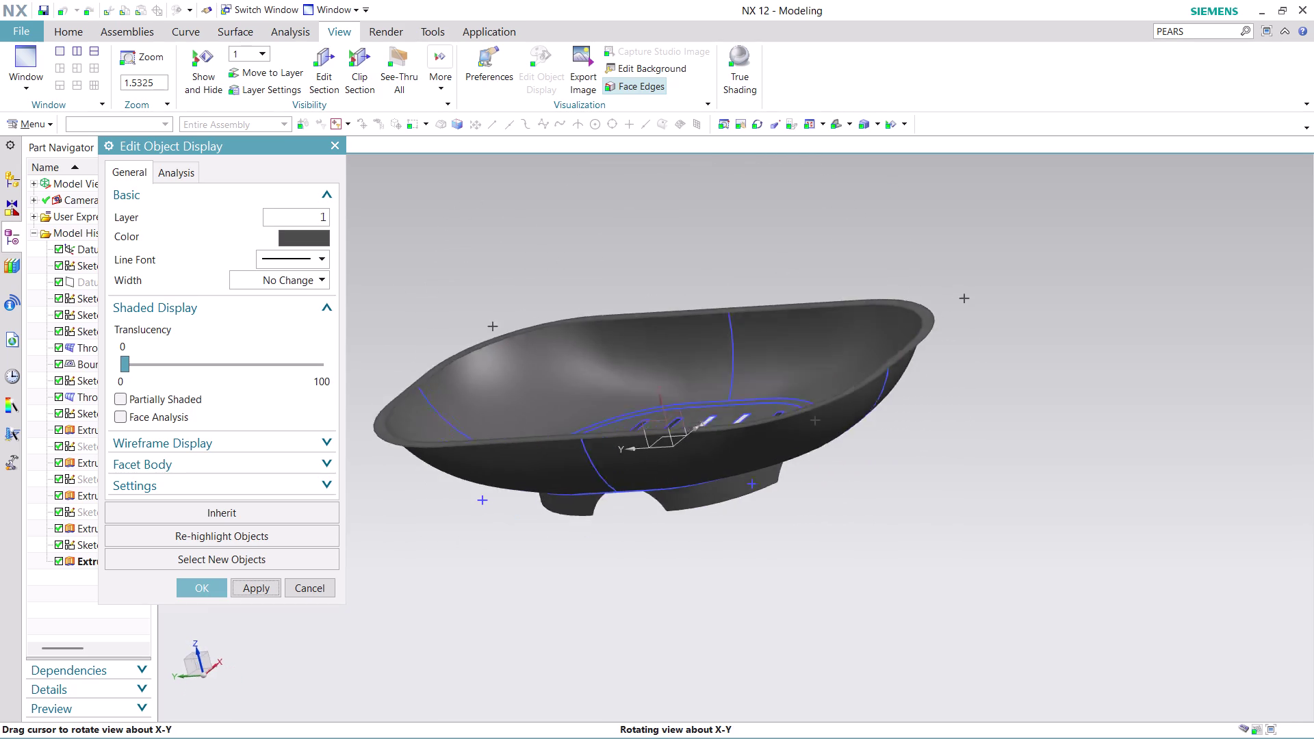
middle_drag(600, 593, 596, 605)
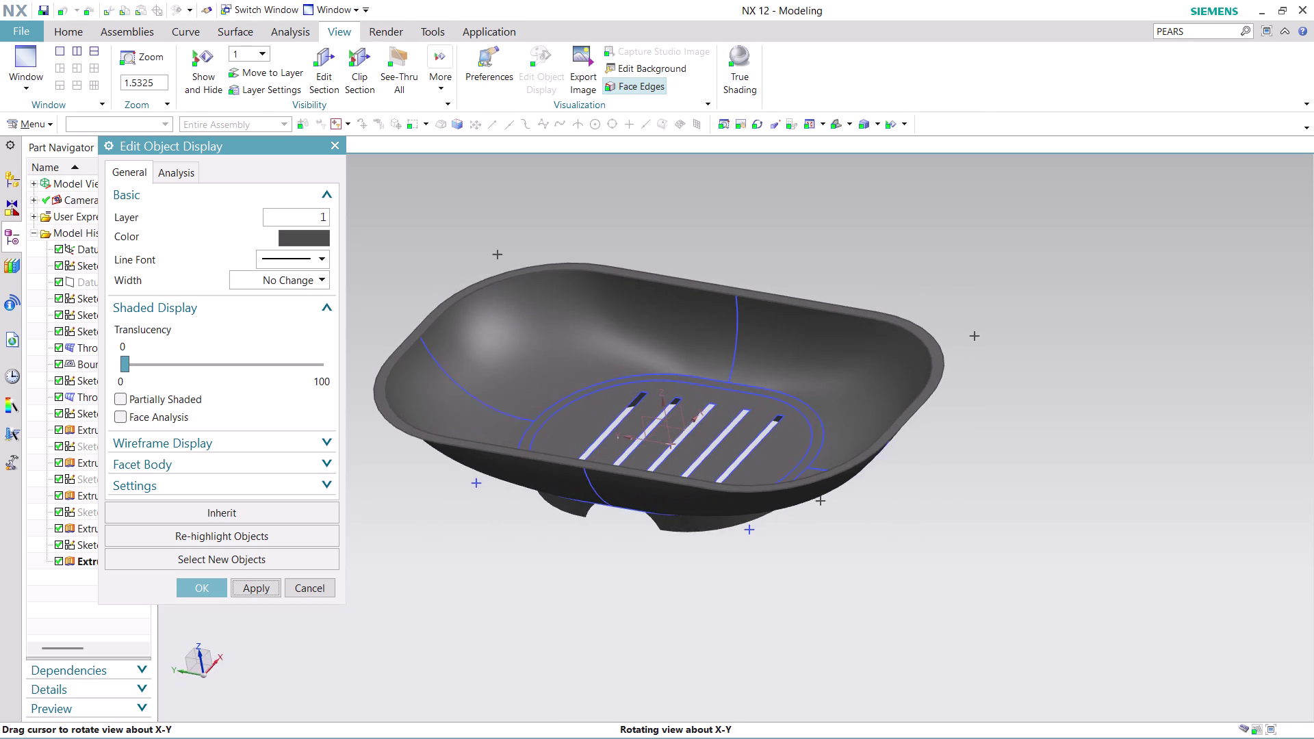
middle_drag(596, 605, 596, 606)
click(195, 586)
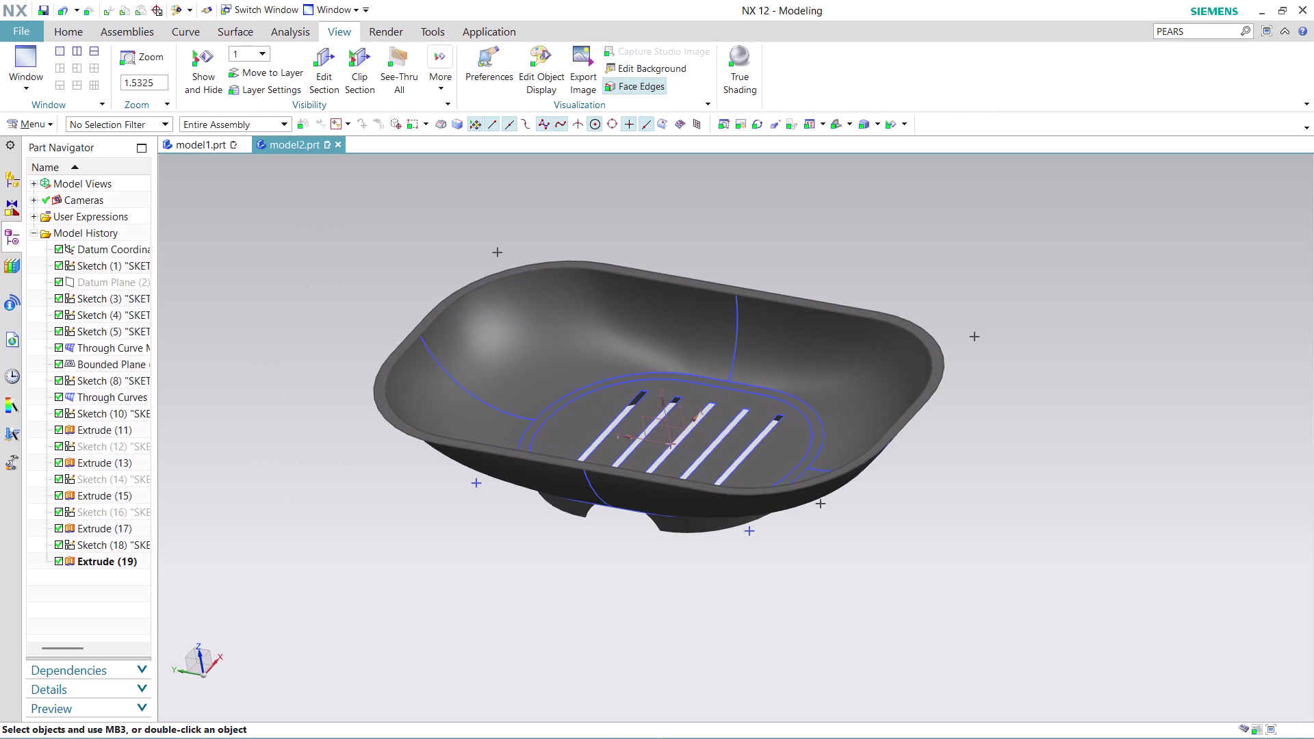
Search Command Finder for JOURNAL commands.
scroll(down, 3)
scroll(up, 3)
middle_click(932, 527)
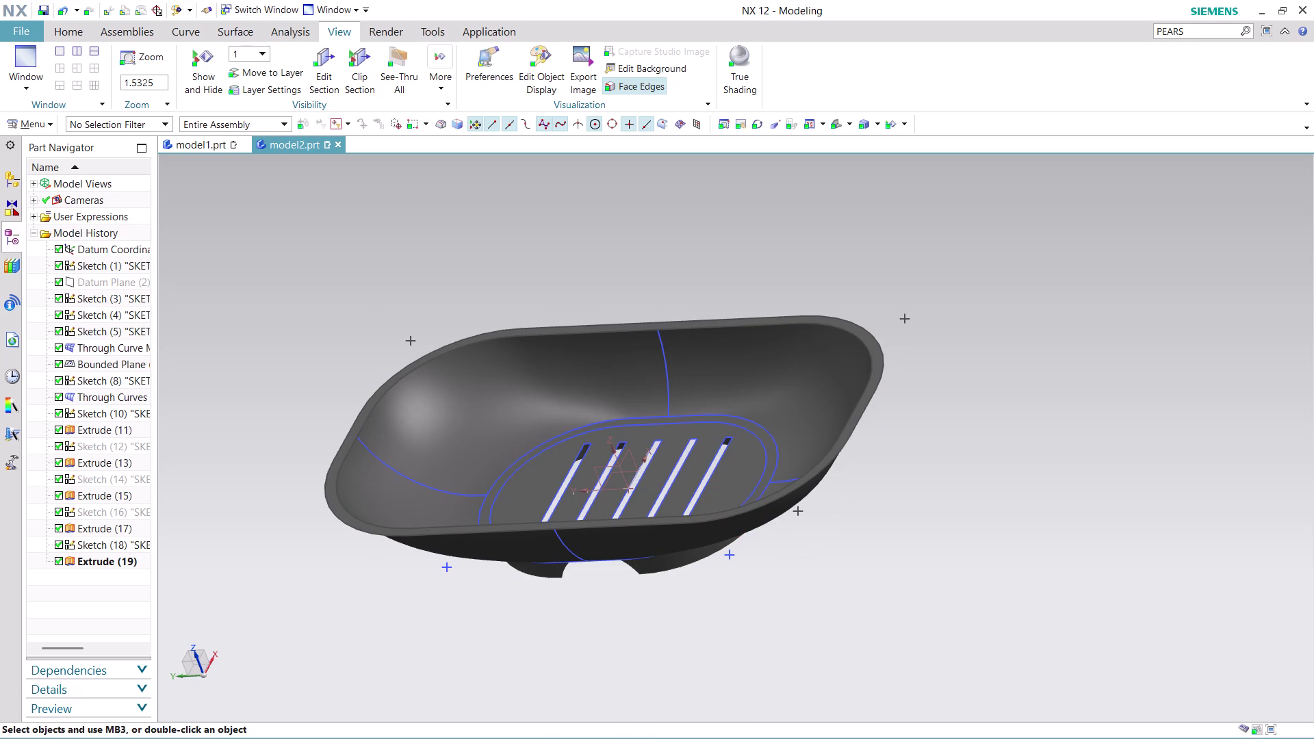
click(1203, 29)
text(J)
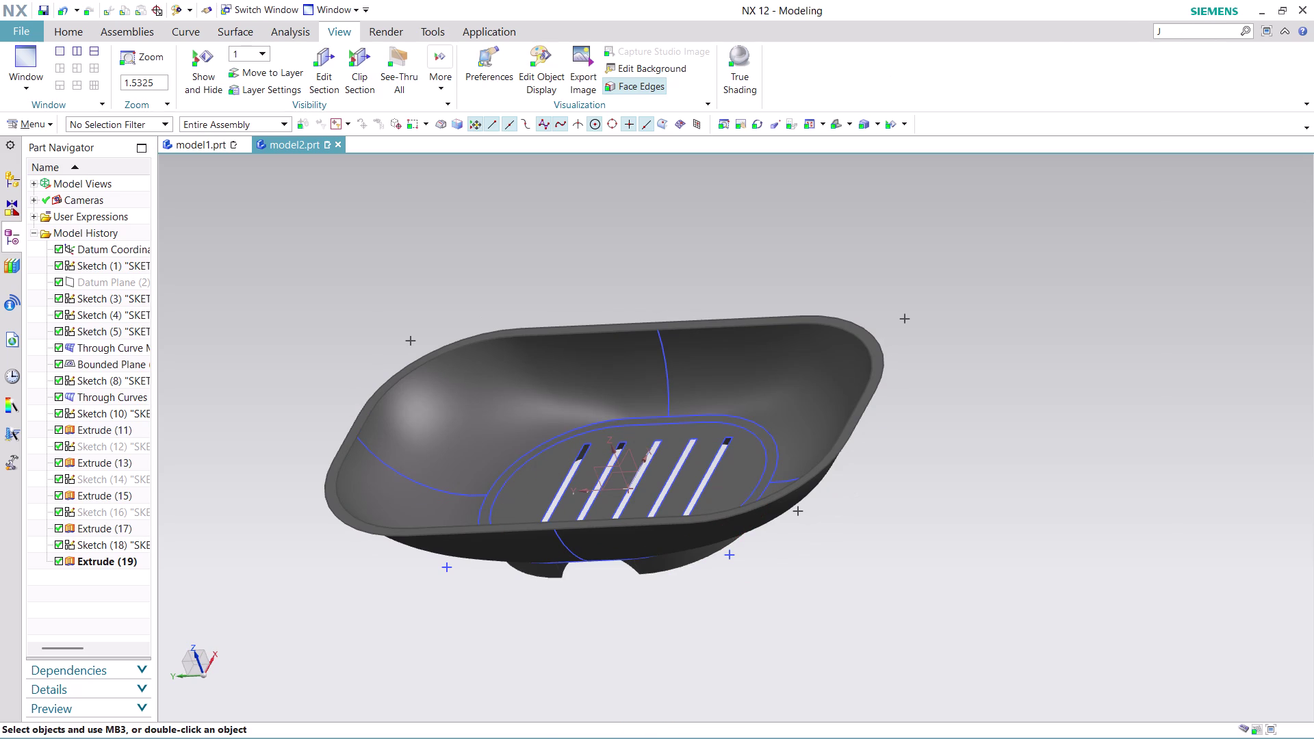
text(OURNA)
text(L)
key(Return)
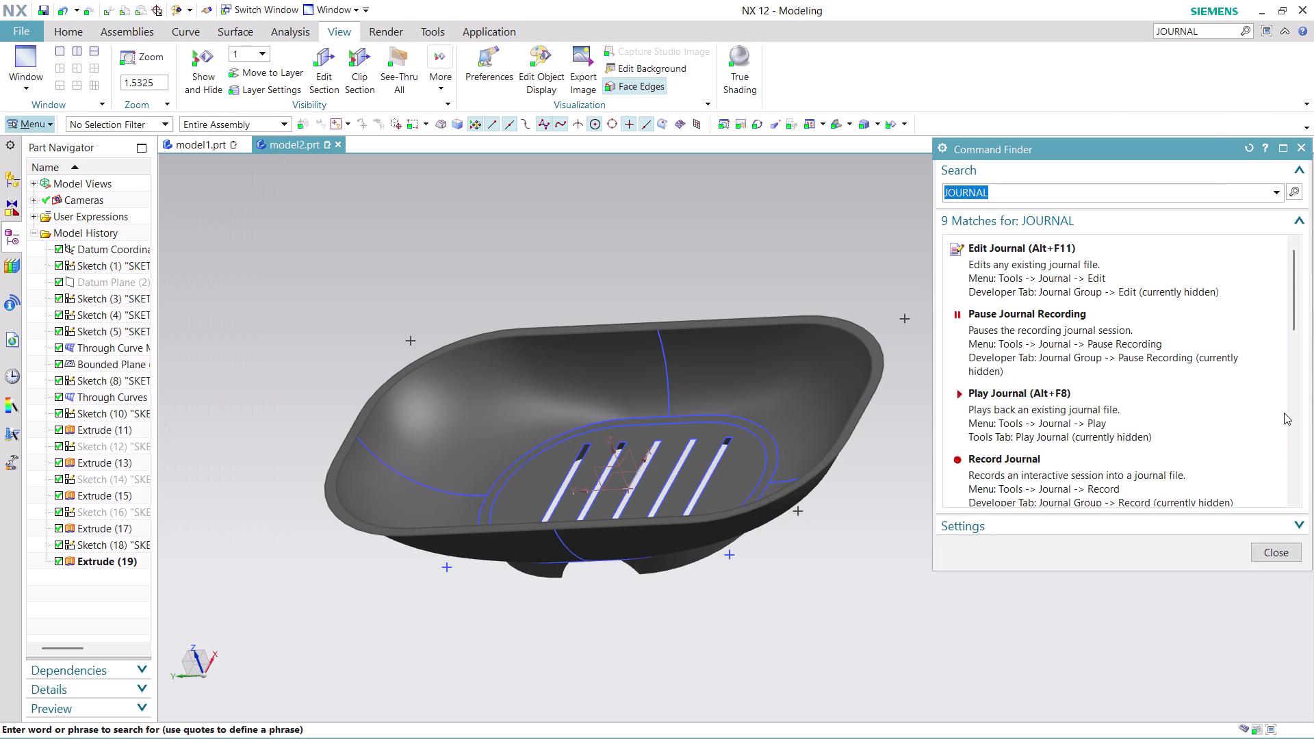
Stop Journal Recording, close the finder, and begin saving with Ctrl+S.
scroll(down, 3)
scroll(down, 3)
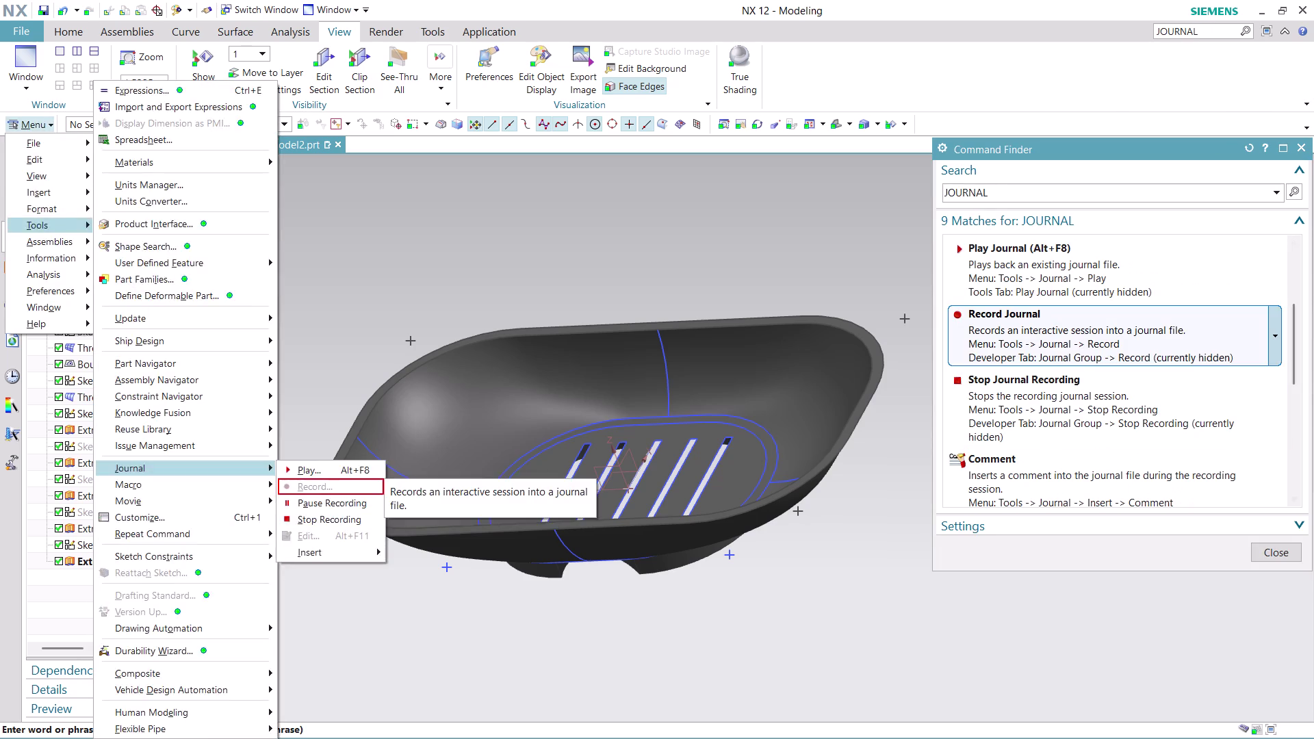
click(1060, 391)
click(1059, 391)
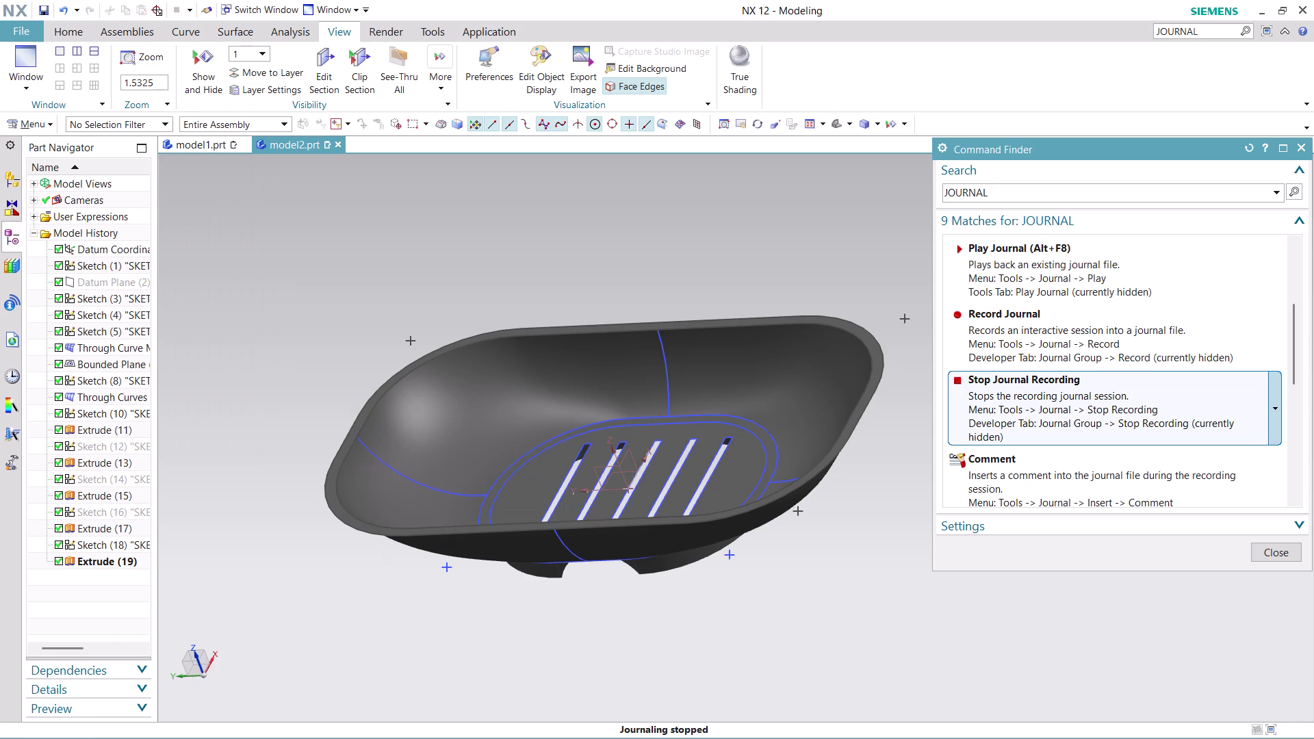
click(1059, 390)
click(1289, 554)
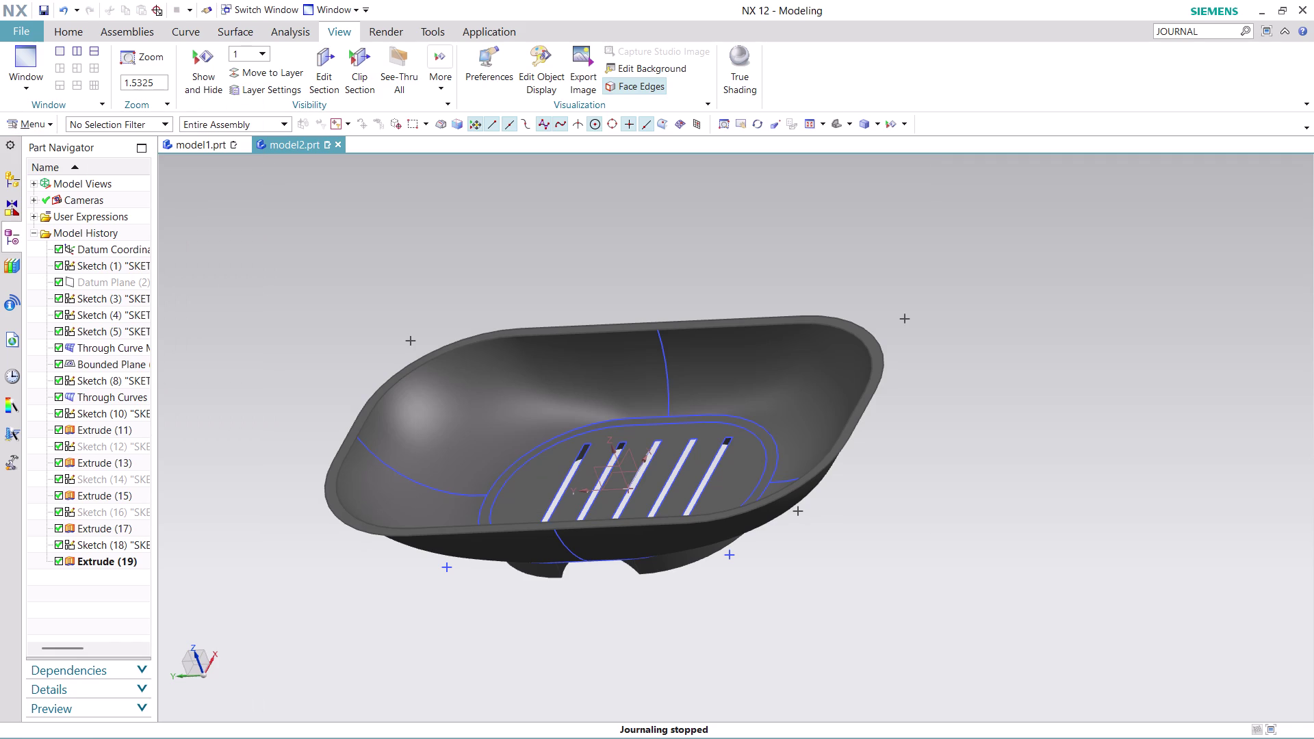
middle_drag(183, 287, 305, 318)
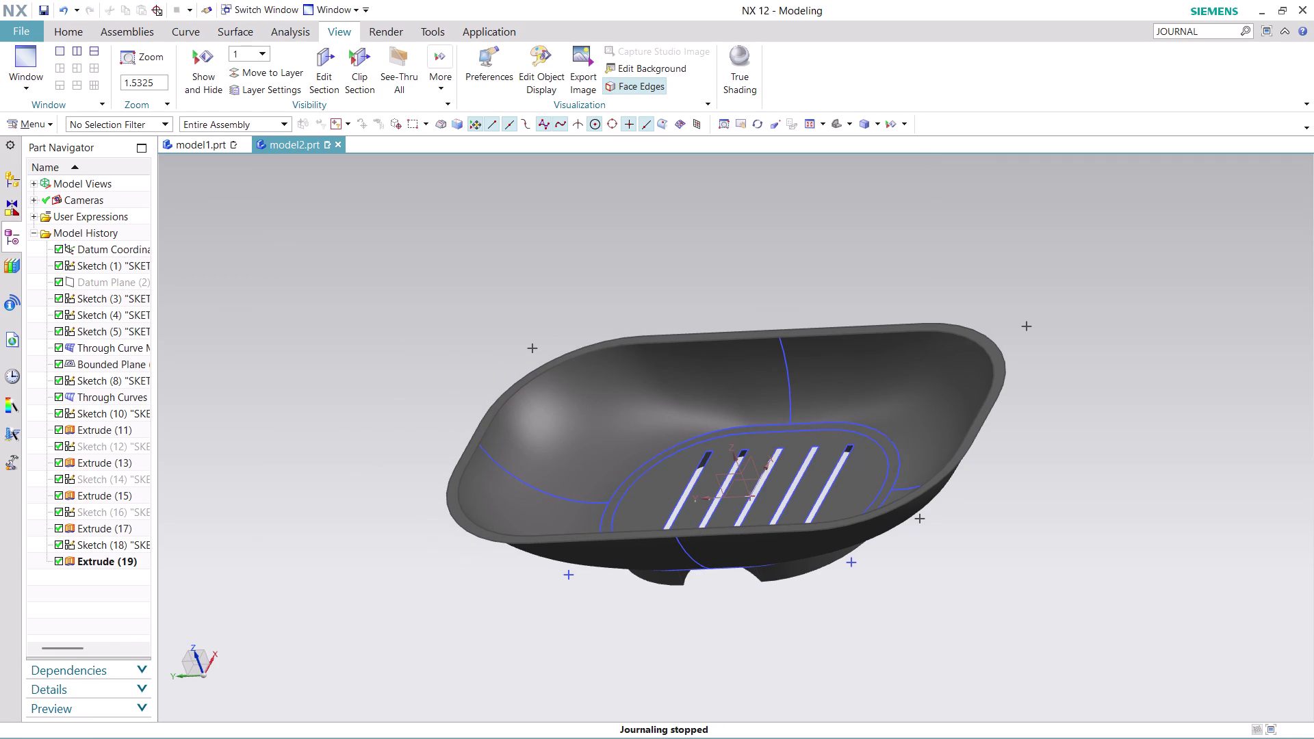
key(ctrl+s)
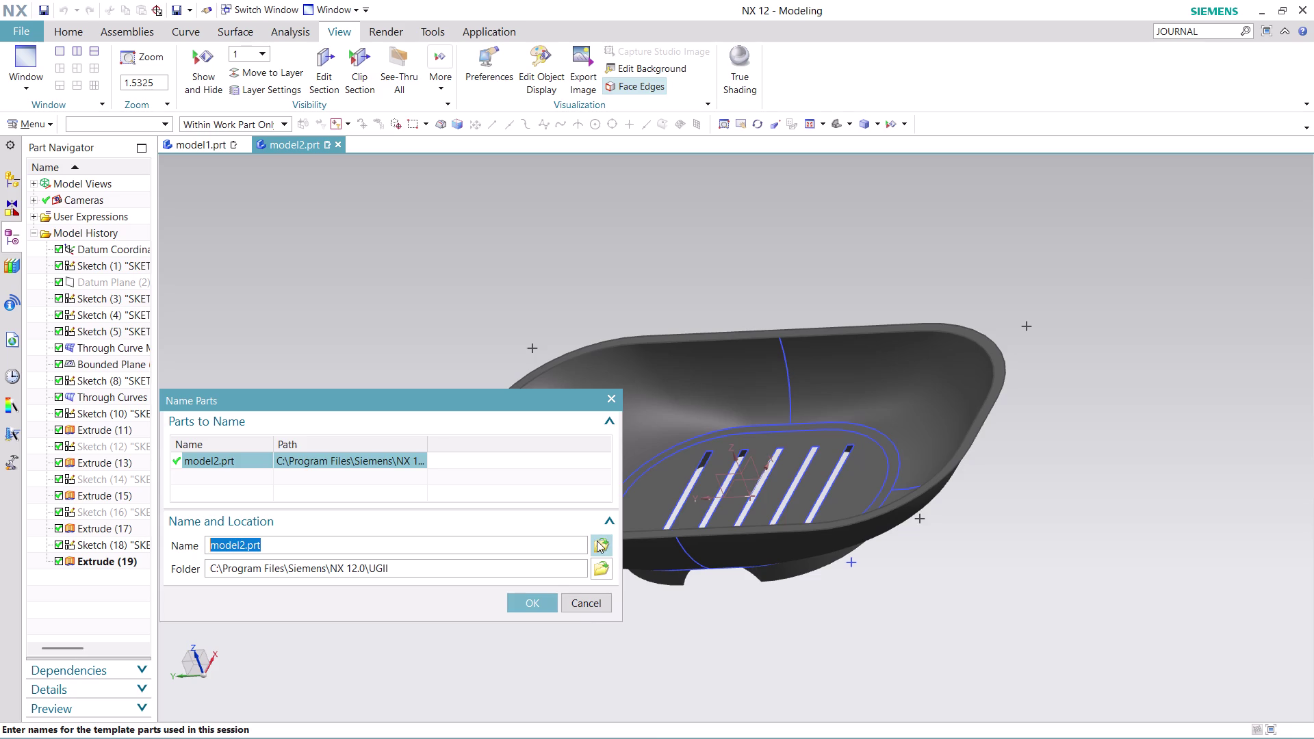
Browse to the Desktop 'nx-cad drawing files' folder for saving.
click(597, 541)
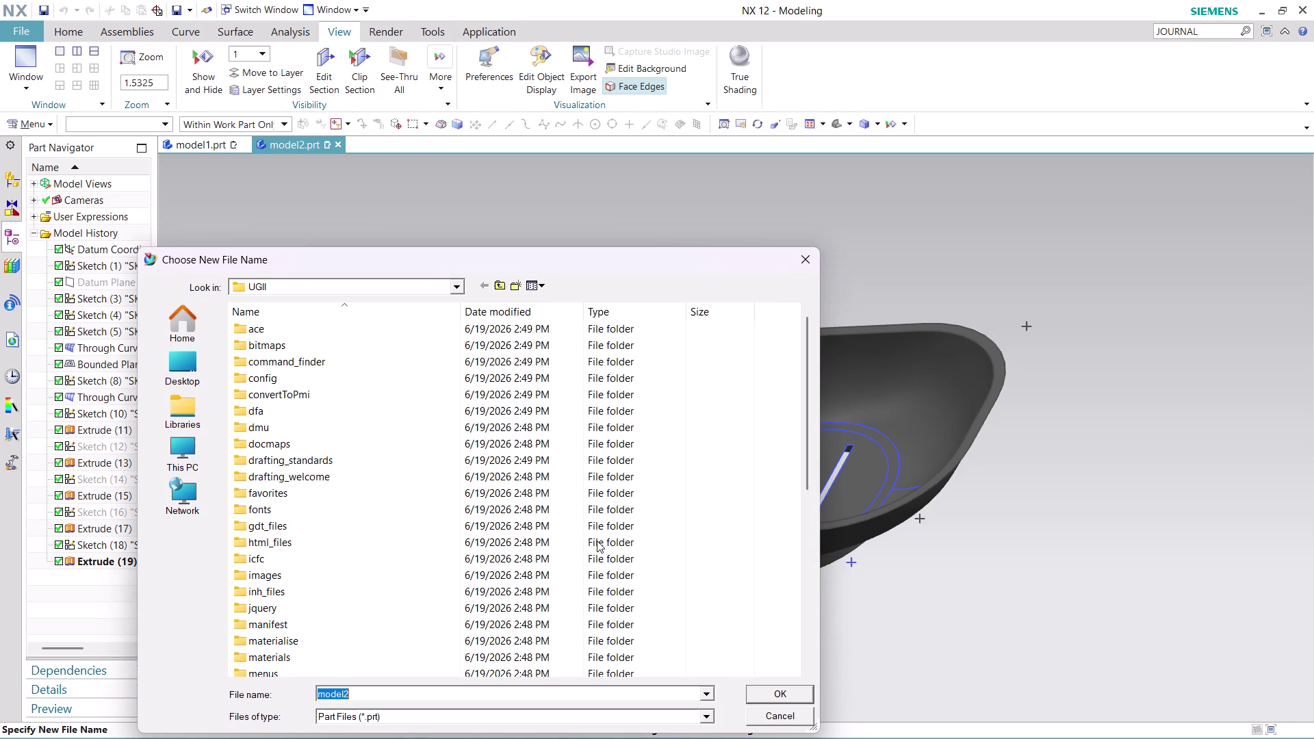
click(167, 357)
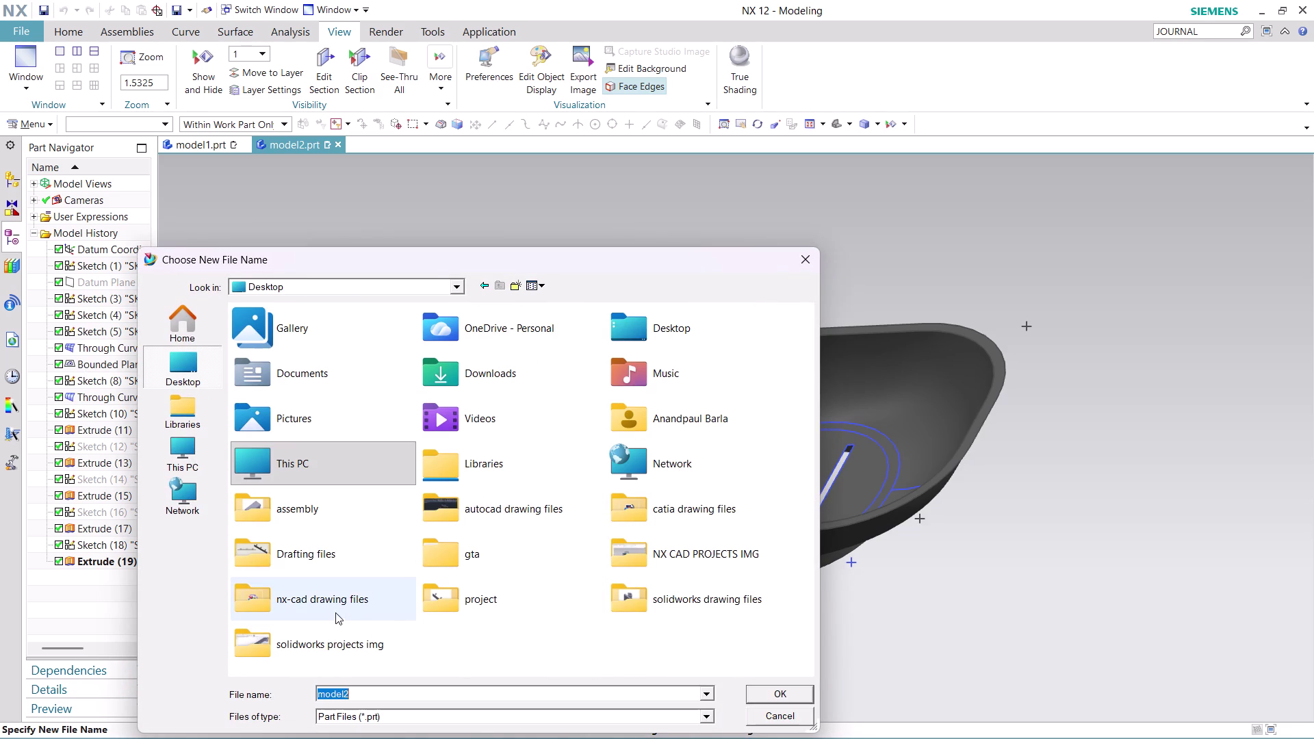
double_click(335, 606)
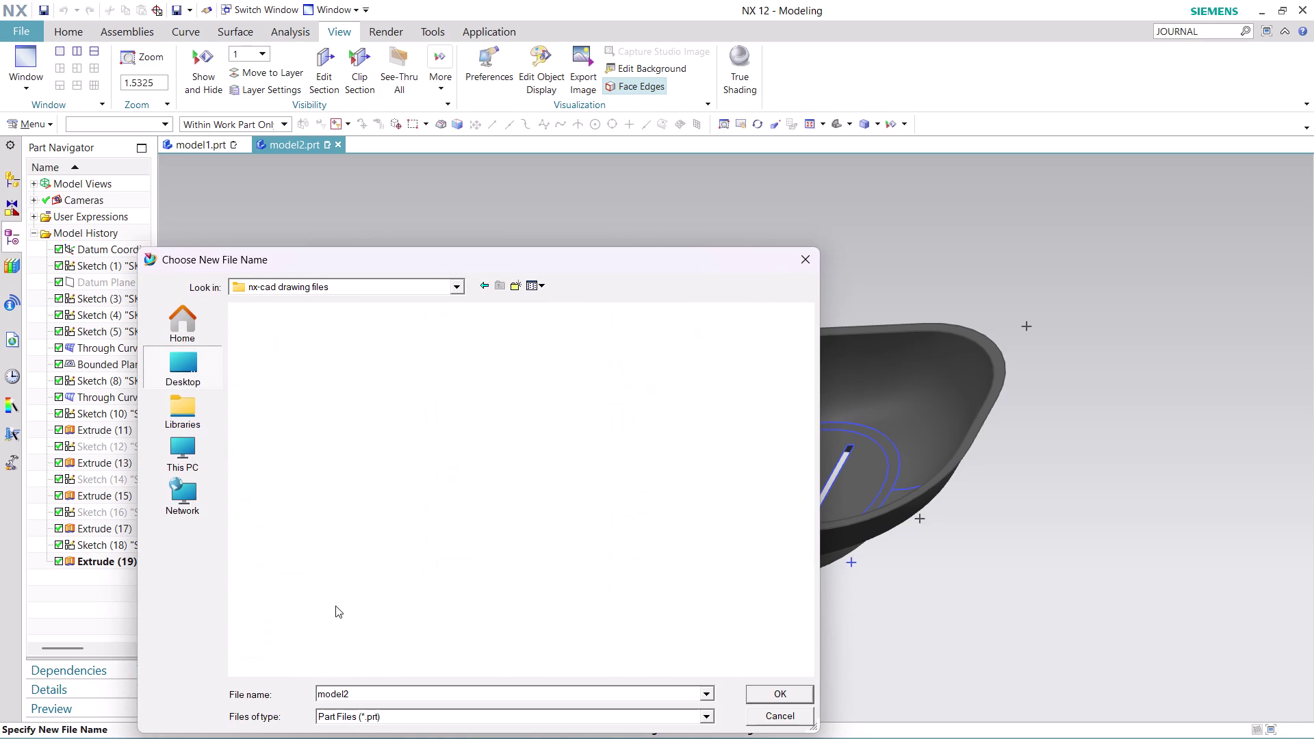
click(370, 698)
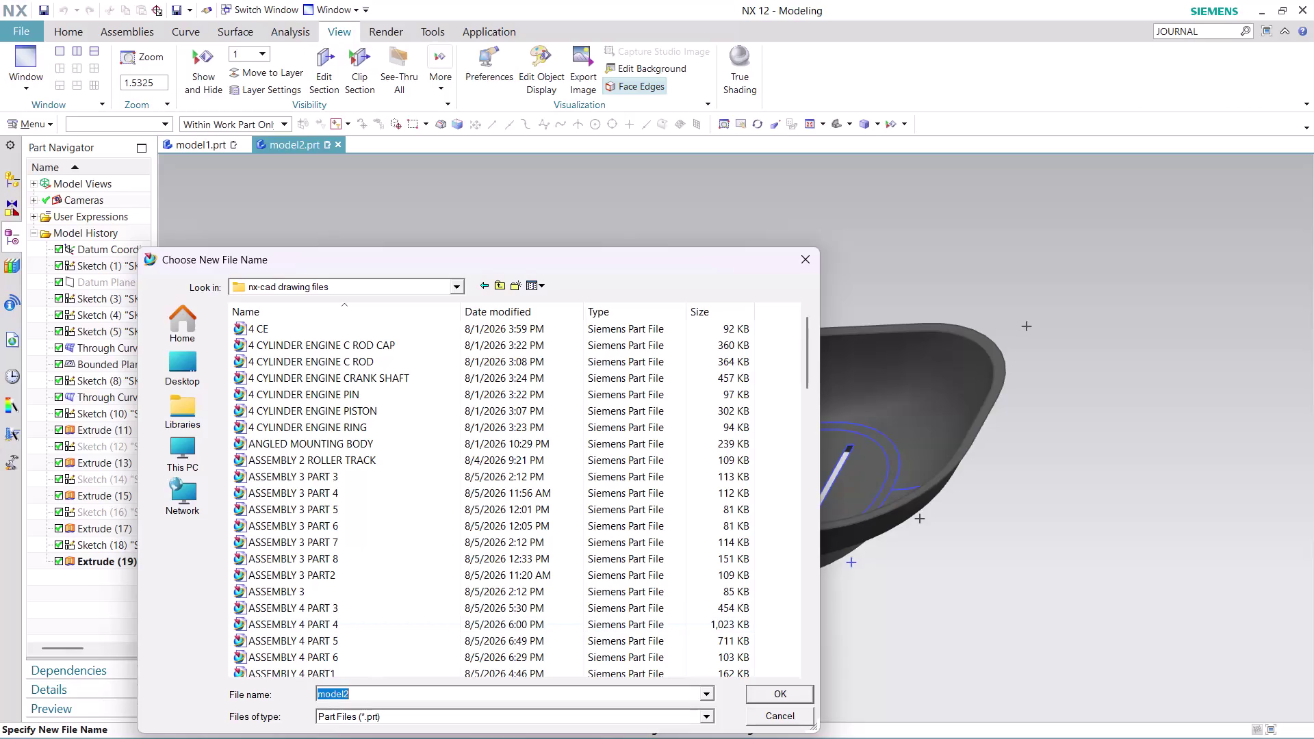
Name the part 'NX CAD SURFACING MODEL 1' and save it.
text(NX)
key(space)
text(C)
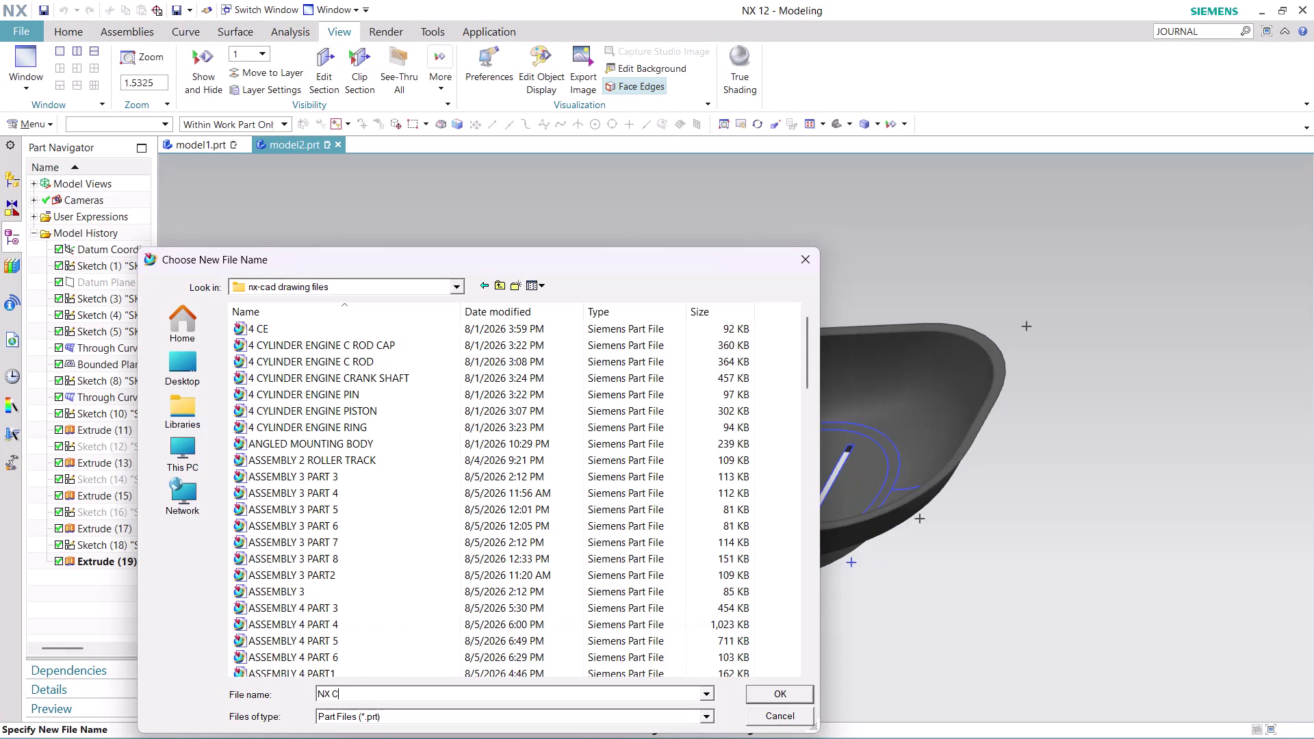
text(AD SU)
key(r)
text(FA)
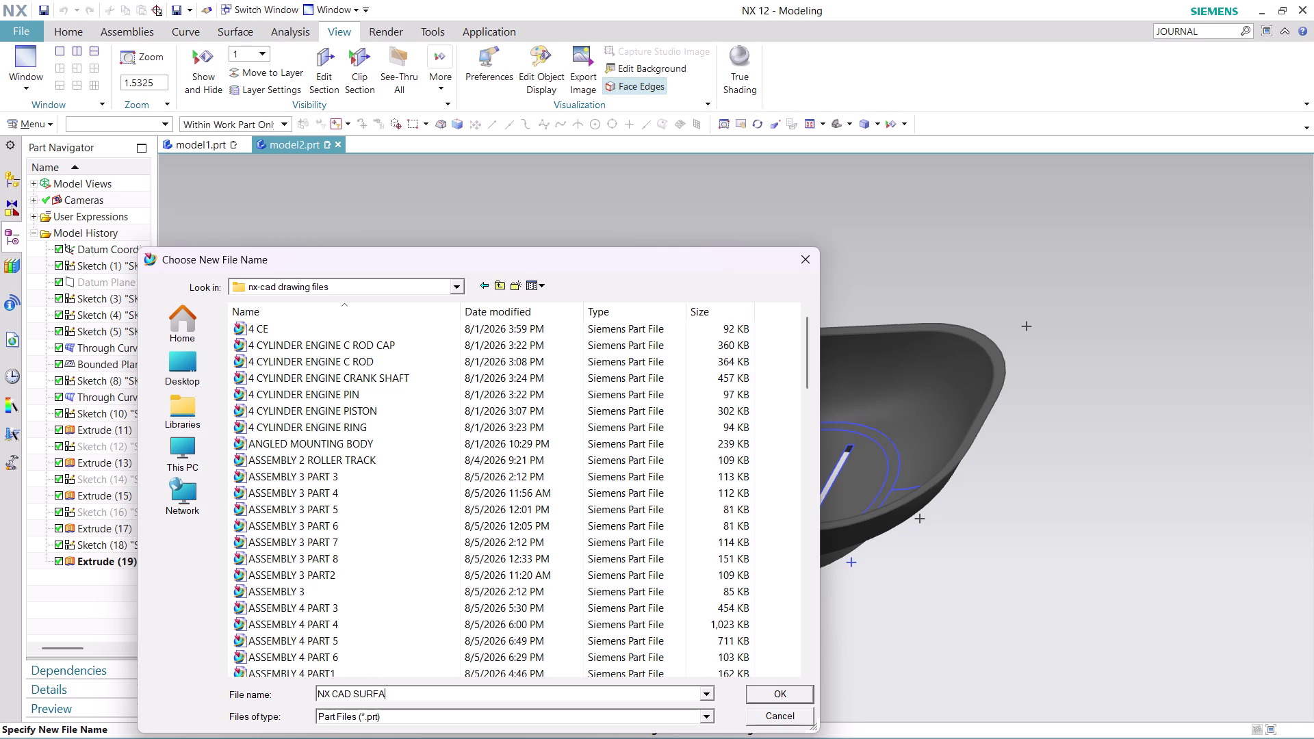
text(CING)
key(space)
text(MOD)
text(ELS)
key(space)
text(1)
key(BackSpace)
key(BackSpace)
key(BackSpace)
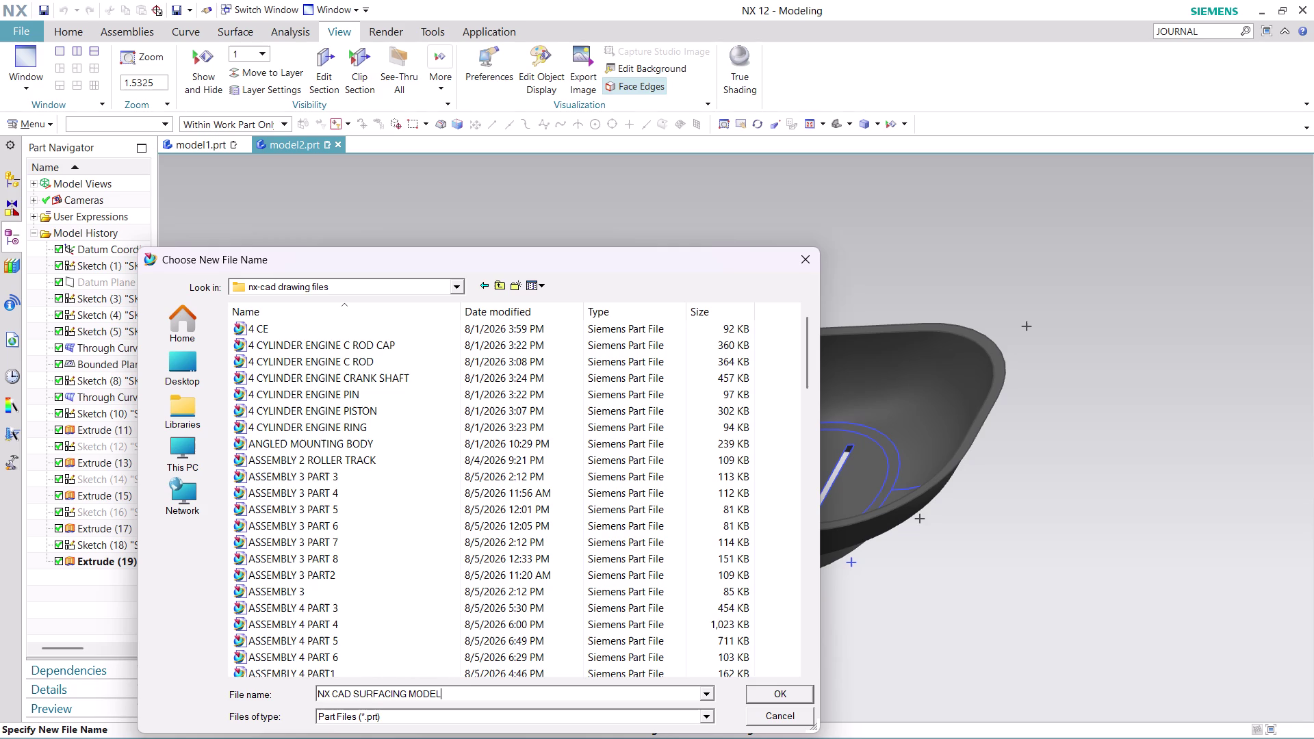
key(space)
text(1)
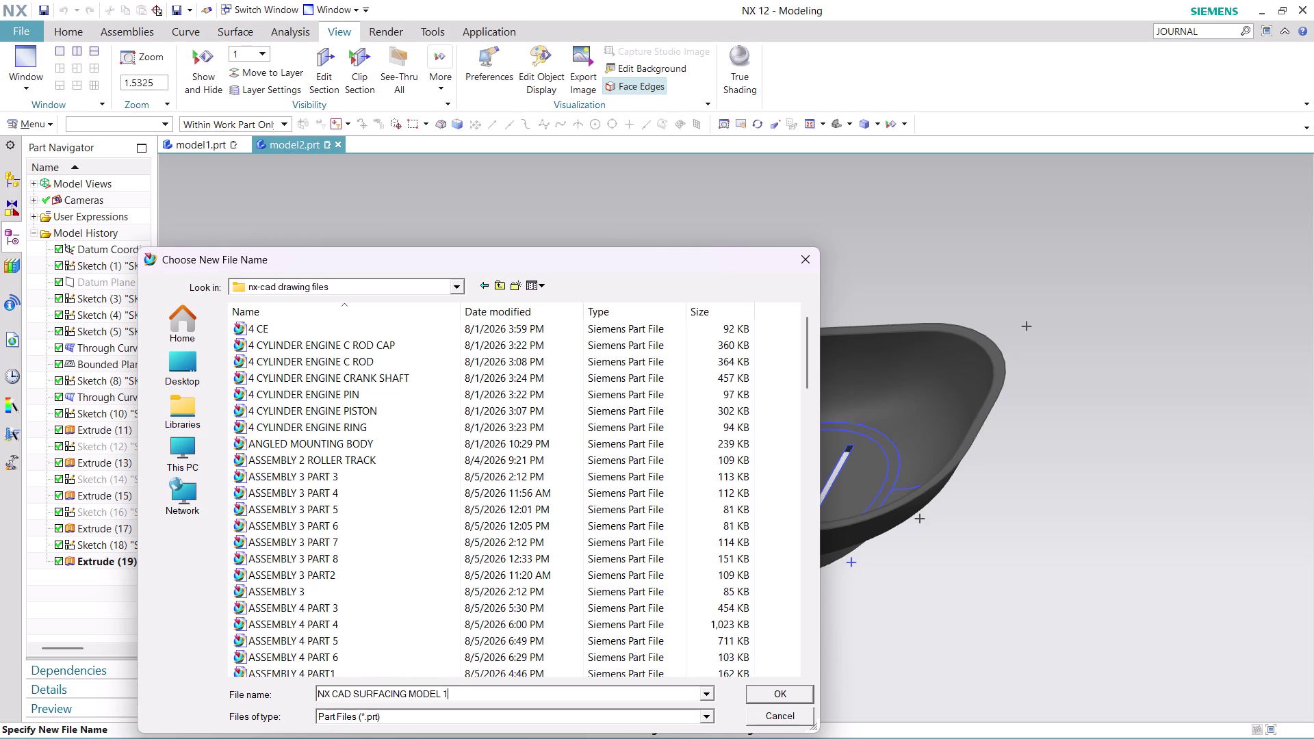
key(Return)
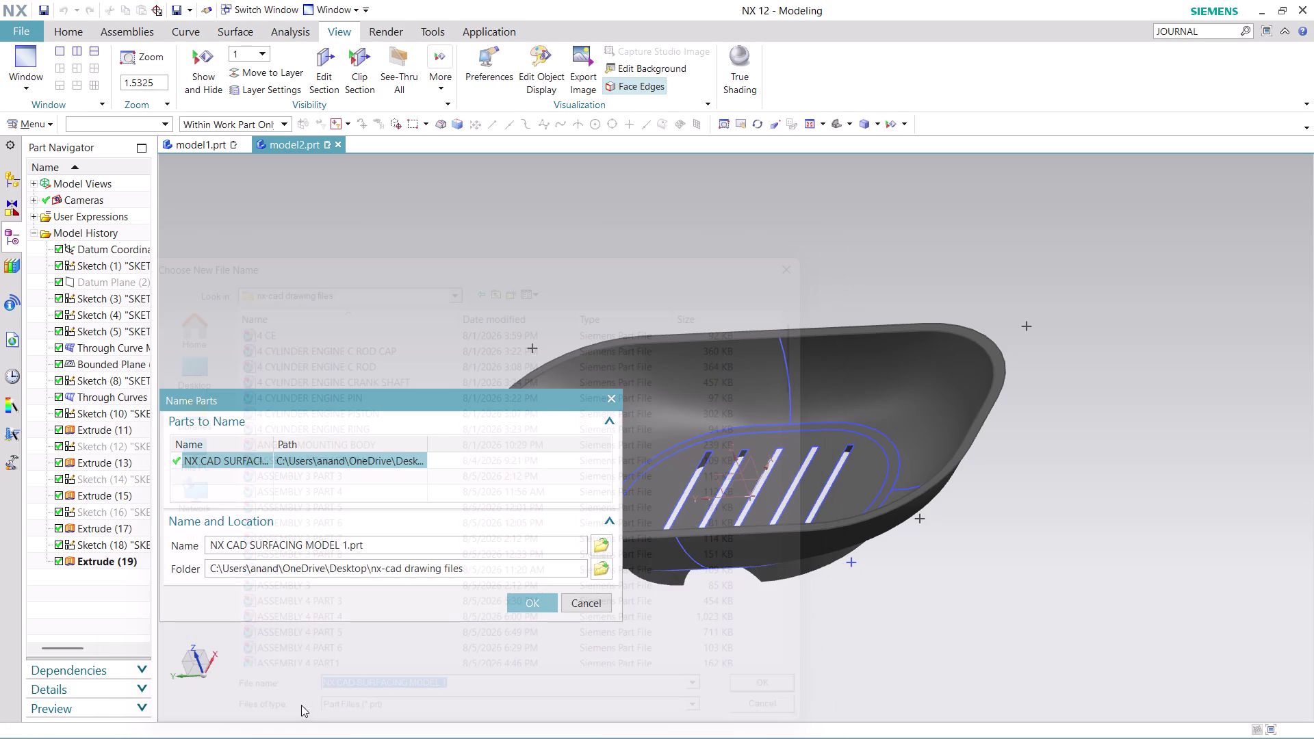
click(535, 603)
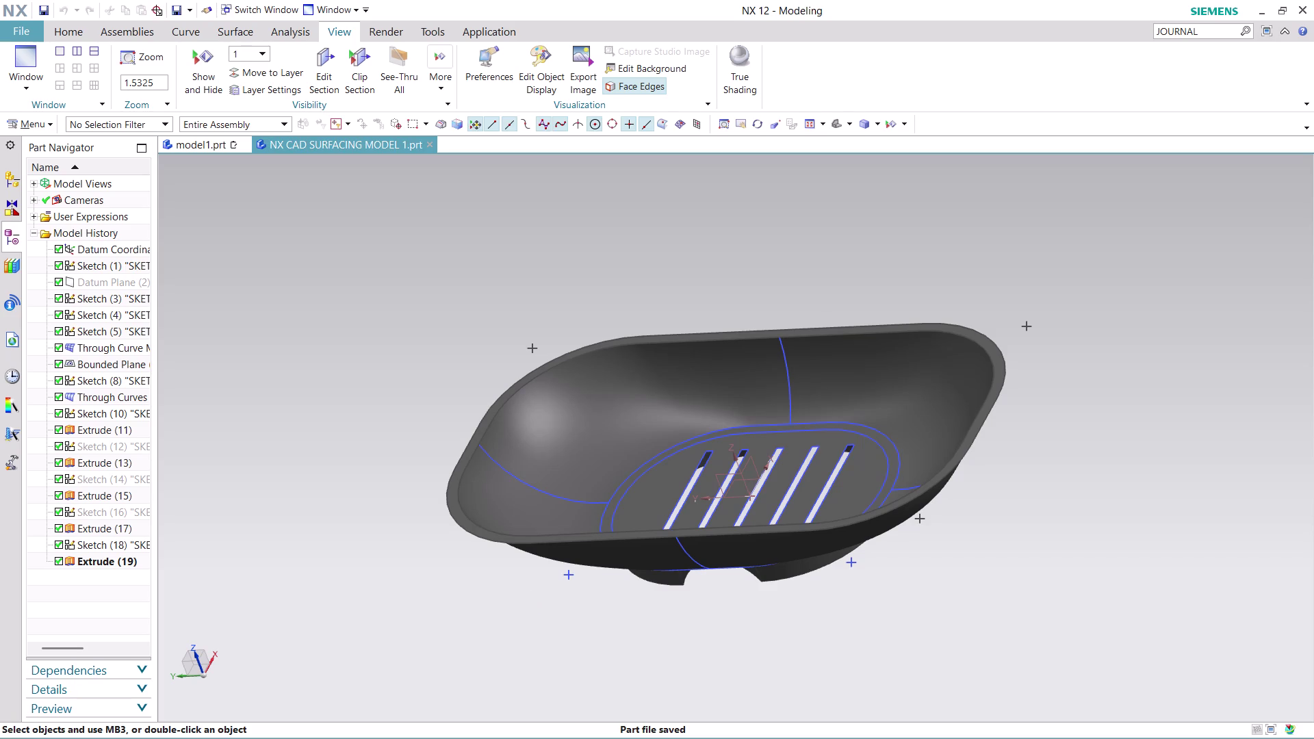
click(22, 28)
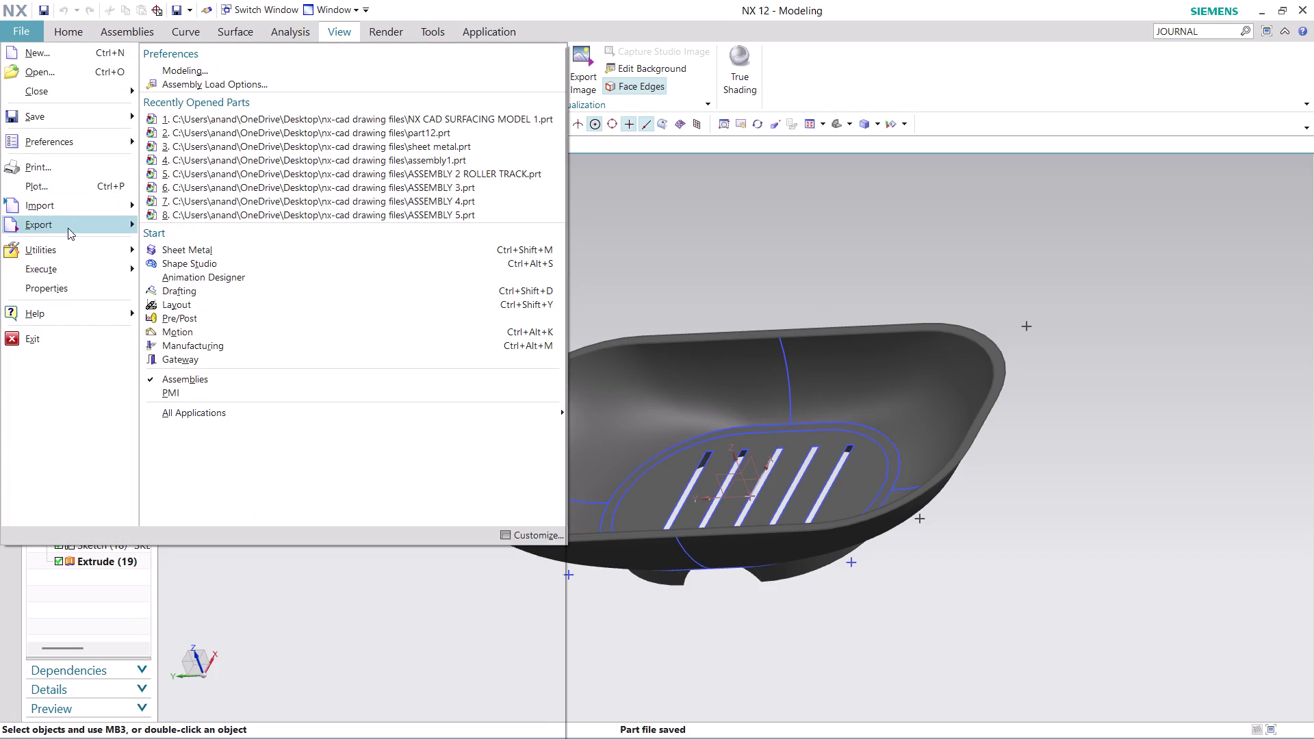
Export the current display to PDF via File > Export > PDF.
click(263, 209)
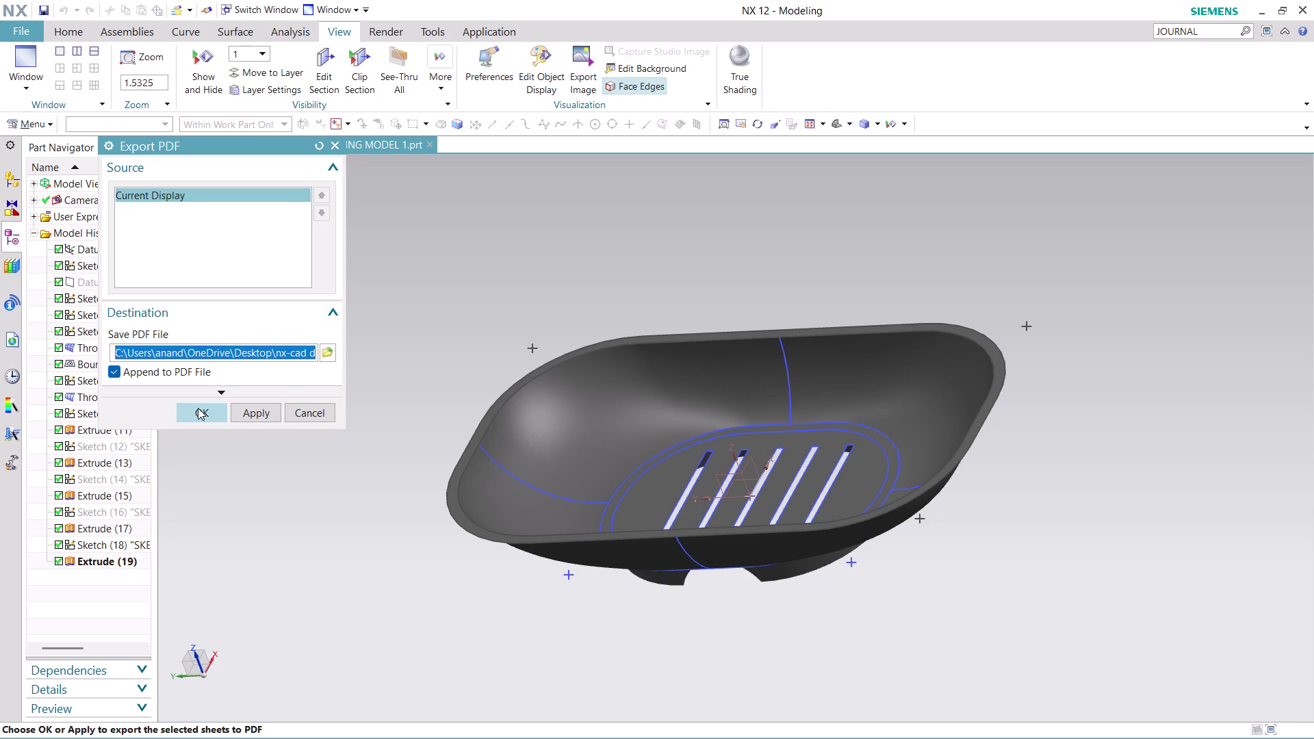
click(198, 408)
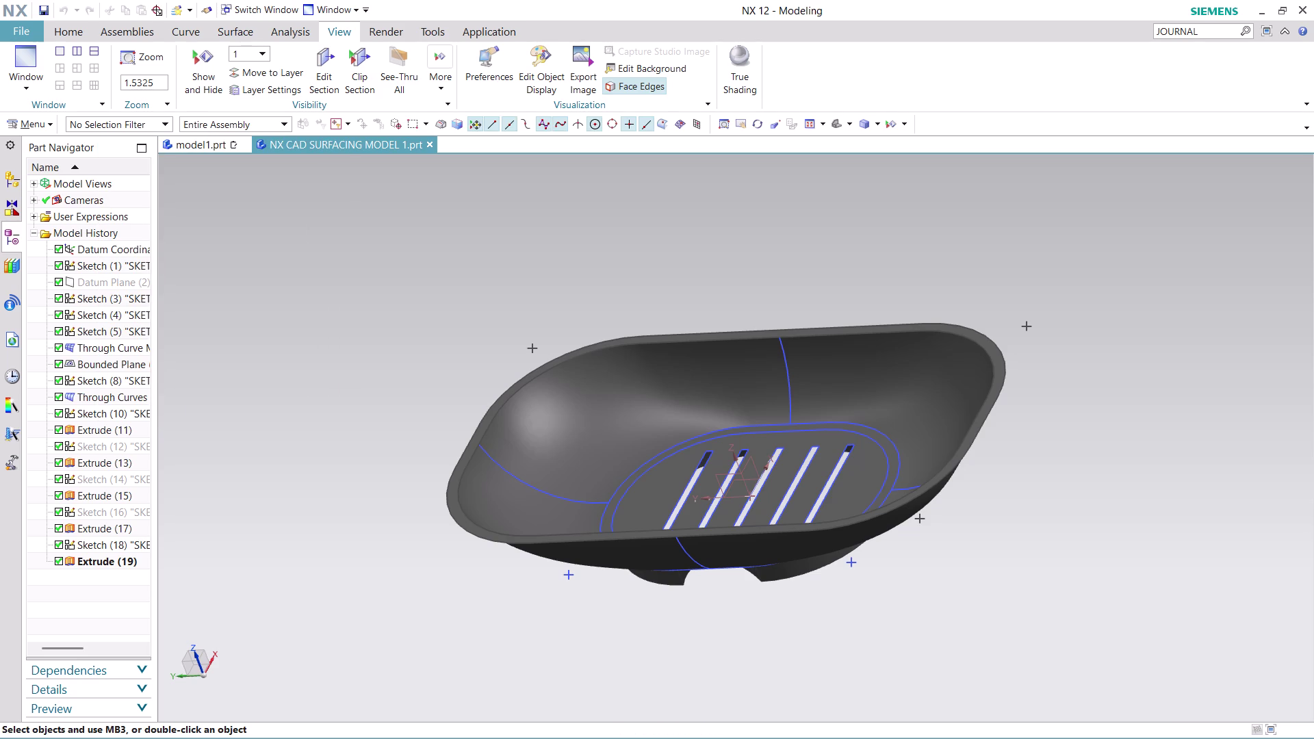